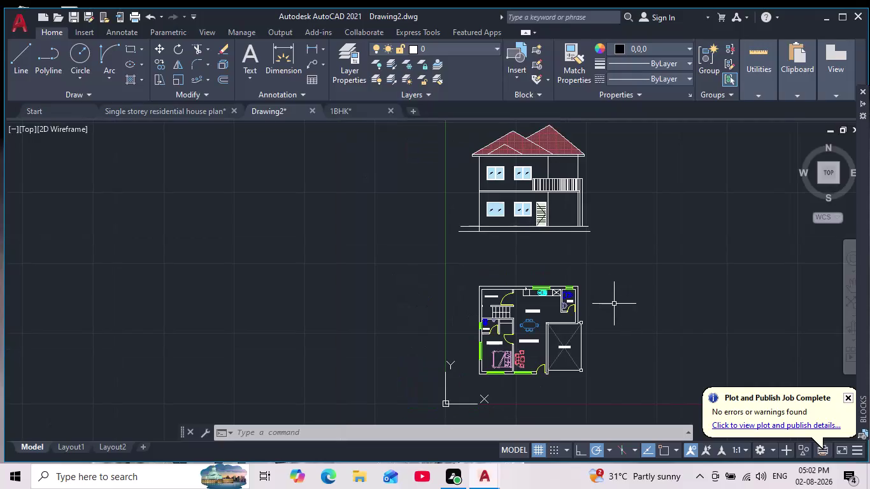
Pan and zoom between the elevation and ground floor plan to frame the elevation.
middle_drag(575, 175, 572, 302)
scroll(down, 3)
middle_drag(548, 308, 551, 288)
scroll(up, 3)
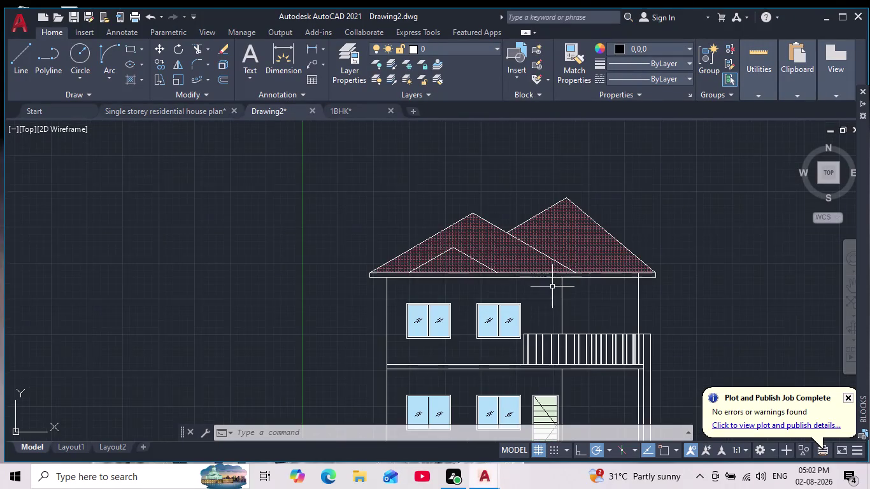
middle_drag(542, 338, 539, 266)
scroll(down, 3)
scroll(up, 3)
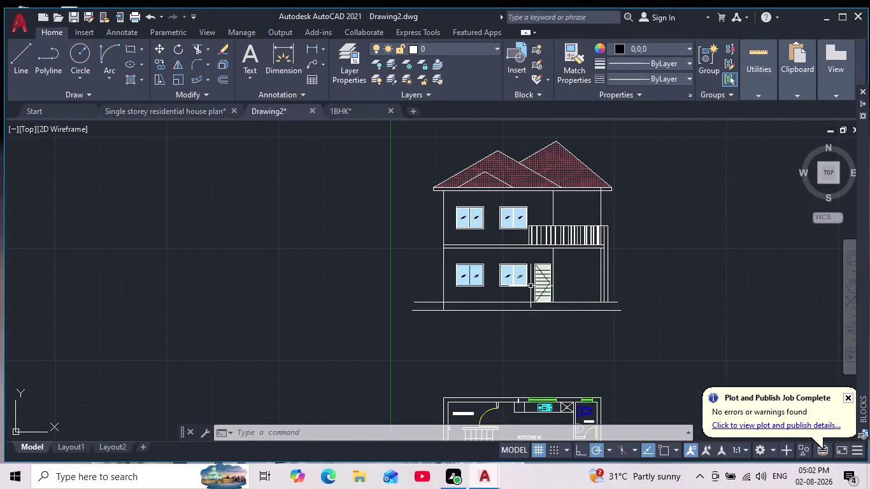
middle_drag(530, 285, 537, 330)
scroll(down, 3)
middle_drag(550, 387, 533, 279)
scroll(up, 3)
scroll(down, 3)
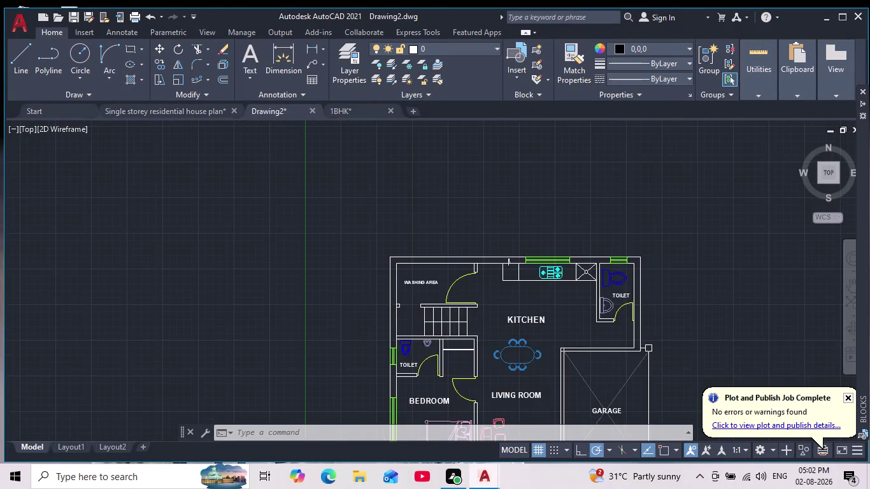
scroll(down, 3)
middle_drag(516, 321, 516, 361)
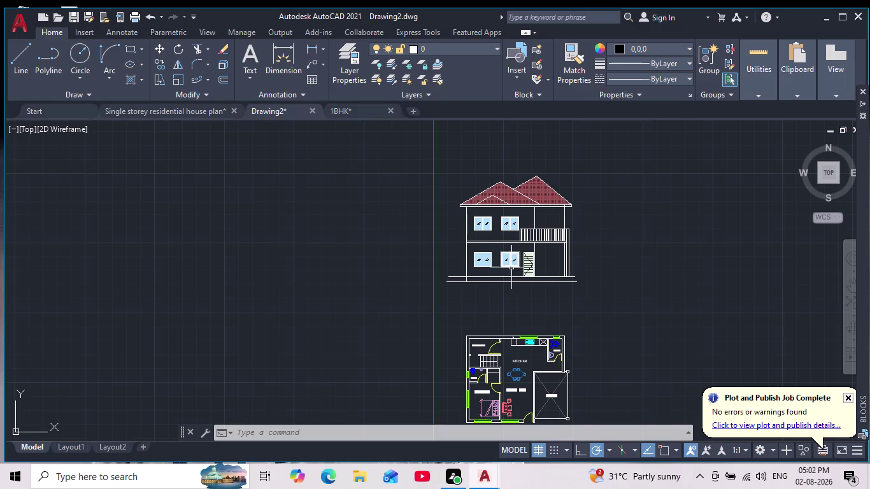
scroll(up, 3)
middle_drag(521, 287, 530, 385)
scroll(down, 3)
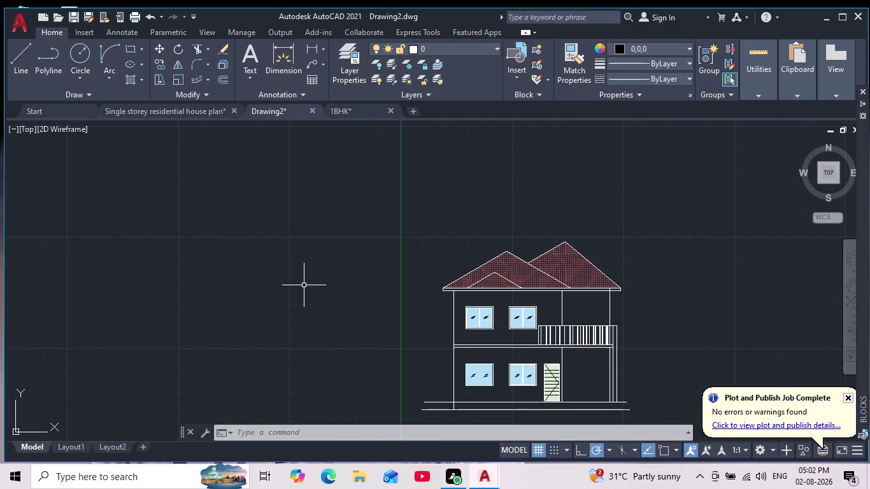
Hatch the upper storey wall with a grey solid fill.
key(j)
key(BackSpace)
key(BackSpace)
key(h)
key(Return)
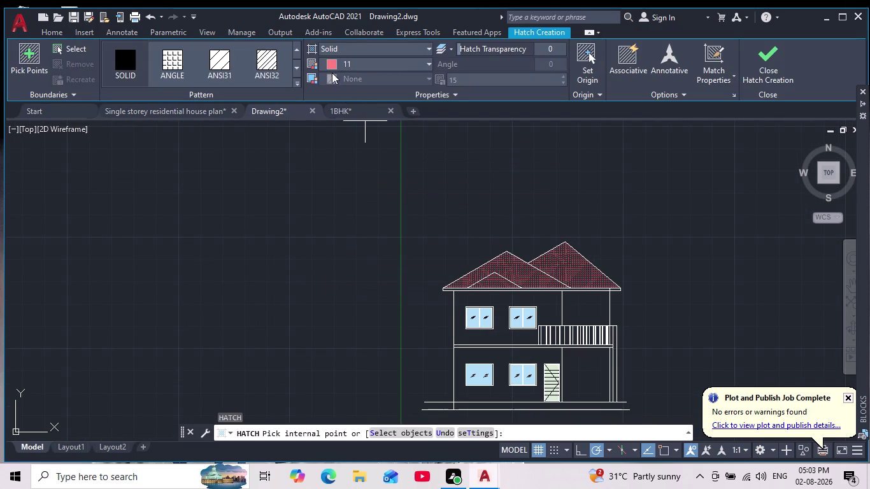
click(326, 66)
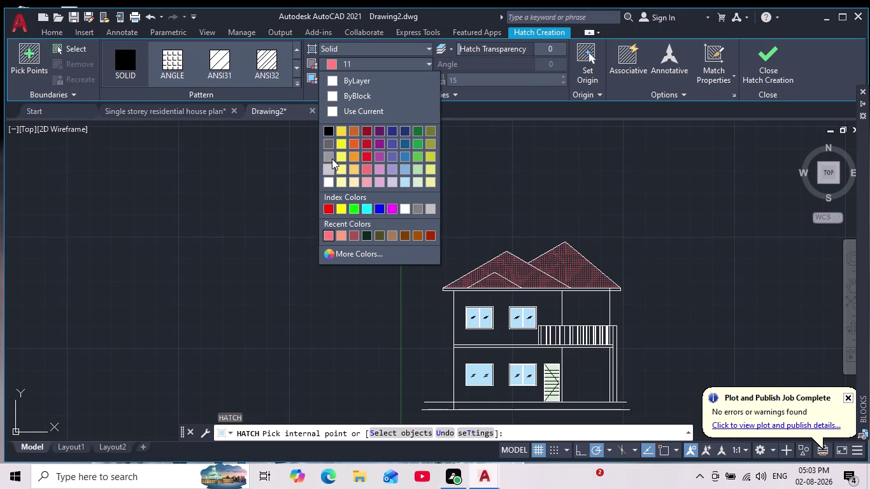
click(331, 142)
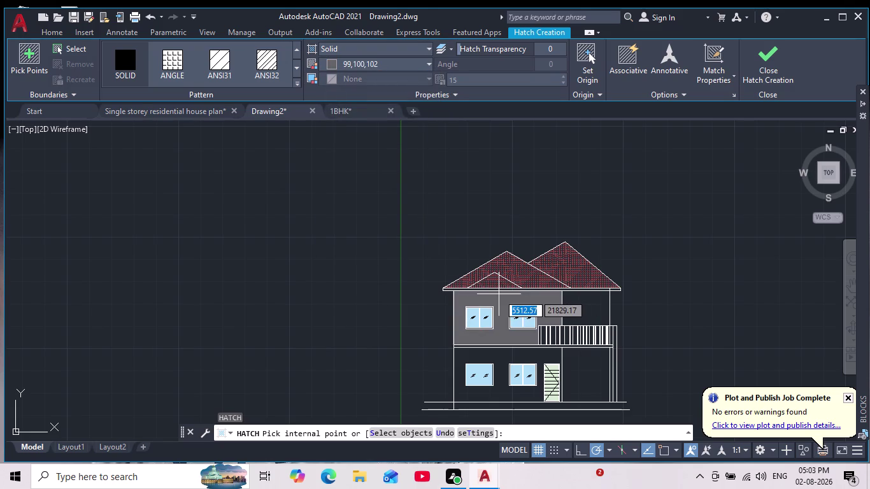
scroll(down, 3)
scroll(up, 3)
click(495, 296)
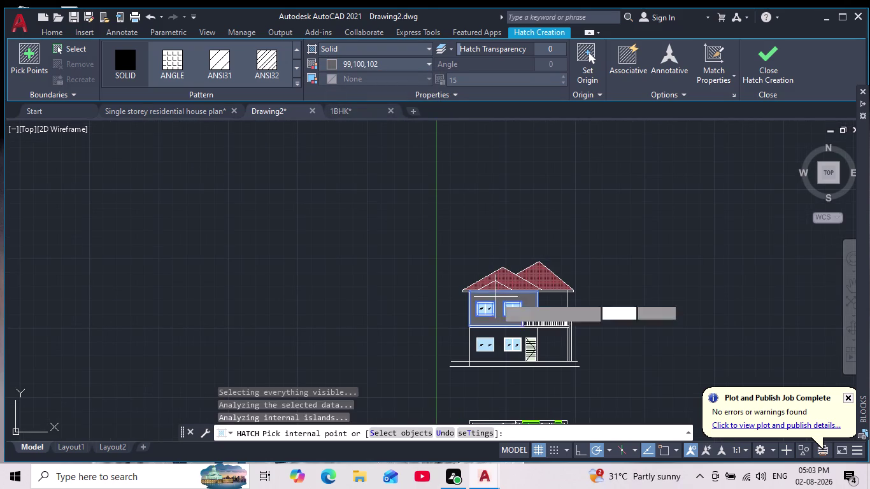
scroll(up, 3)
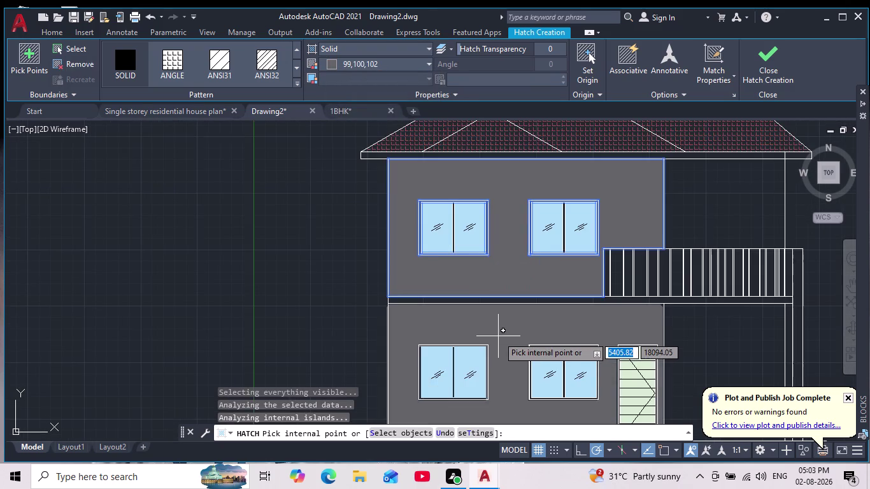
scroll(down, 3)
middle_drag(497, 337, 492, 326)
scroll(down, 3)
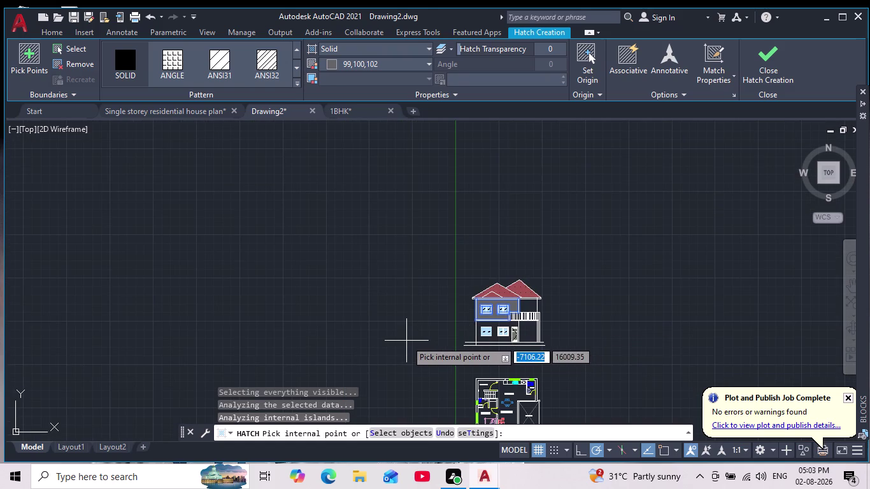
scroll(up, 3)
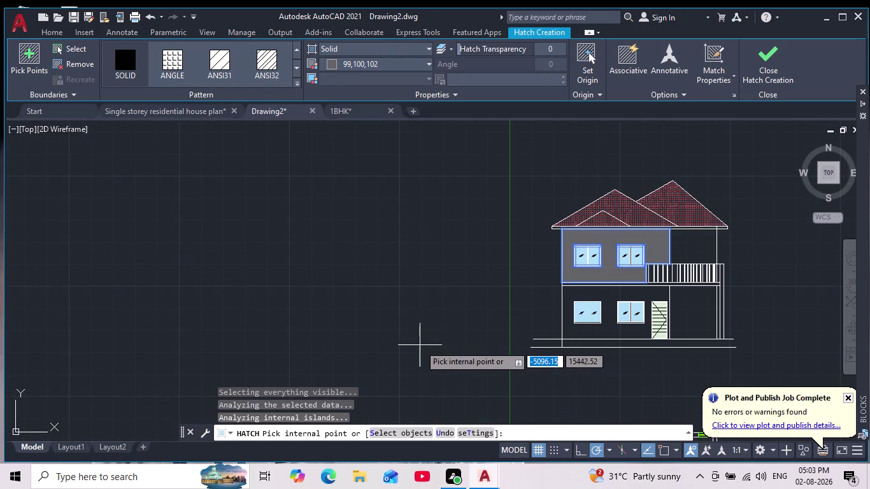
key(Escape)
Delete the grey upper-storey wall hatch.
scroll(down, 3)
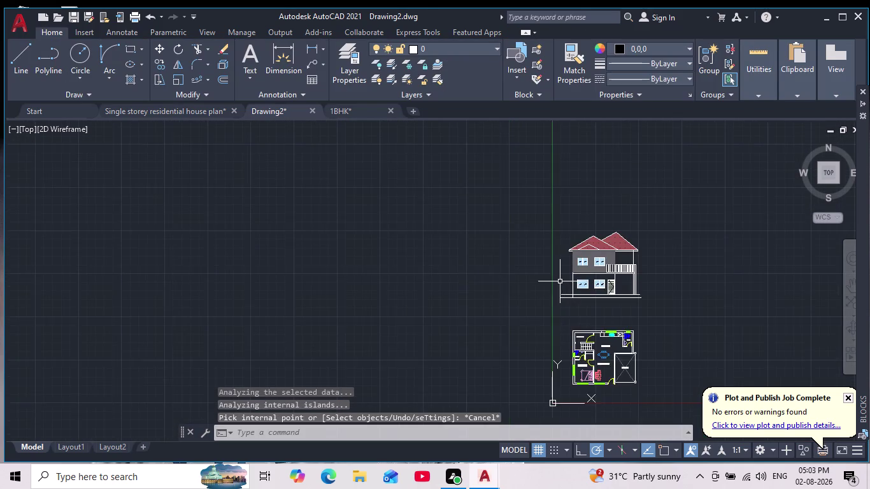
middle_drag(539, 275, 488, 266)
scroll(up, 3)
middle_drag(487, 273, 436, 315)
scroll(up, 3)
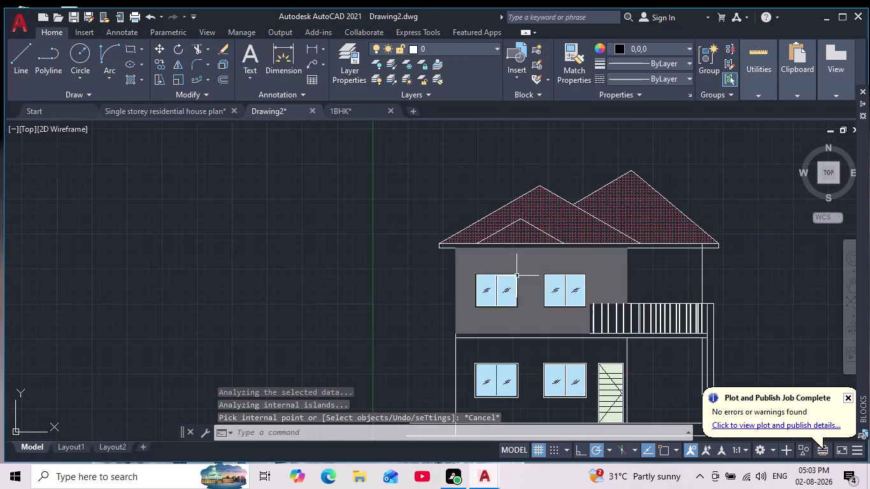
click(518, 267)
key(Delete)
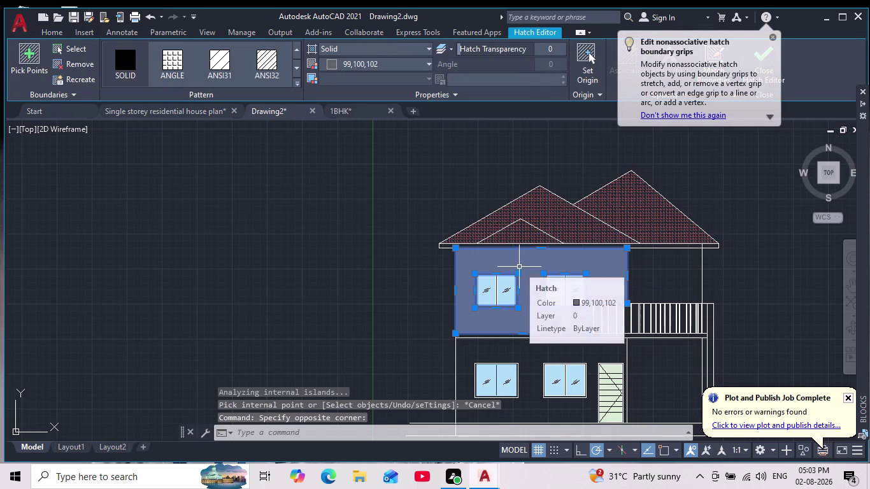
Check the 1BHK reference drawing, then return to the Drawing2 elevation.
click(348, 110)
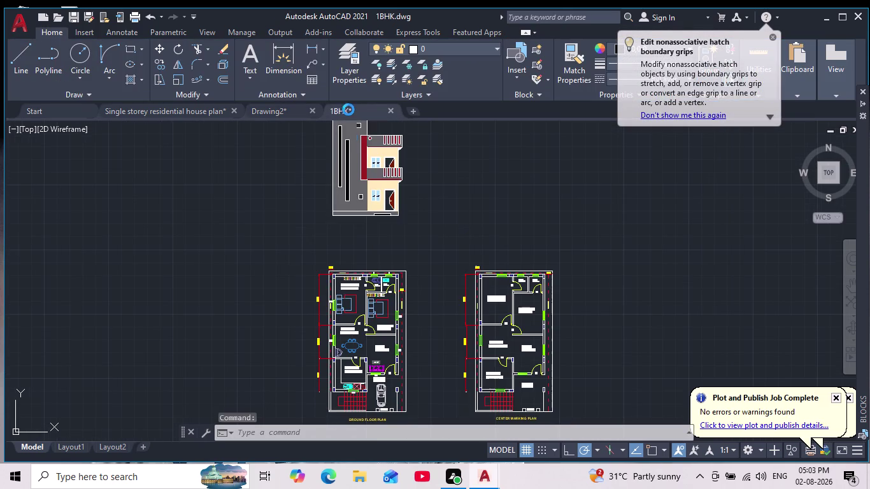
scroll(down, 3)
scroll(up, 3)
middle_drag(406, 217, 412, 237)
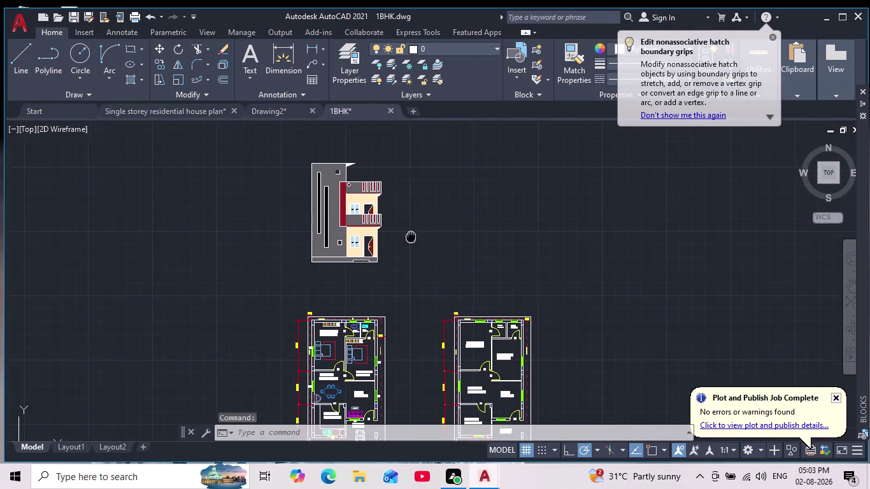
click(272, 108)
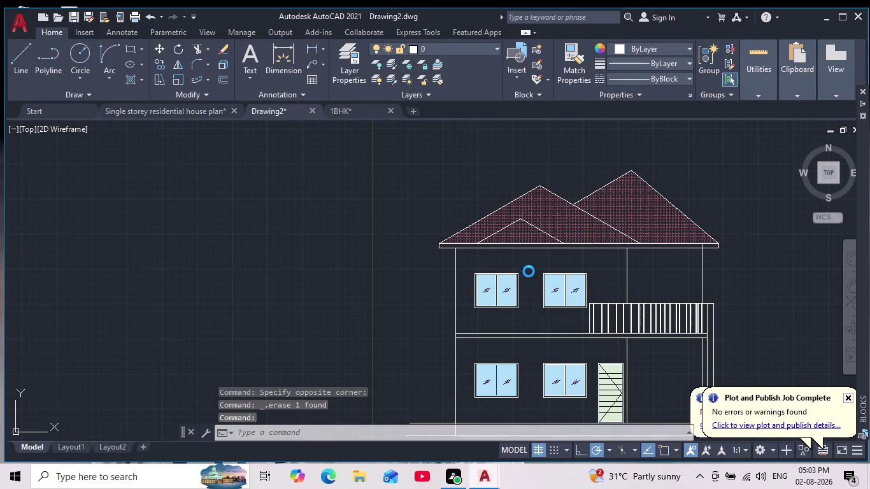
scroll(down, 3)
scroll(down, 3)
scroll(up, 3)
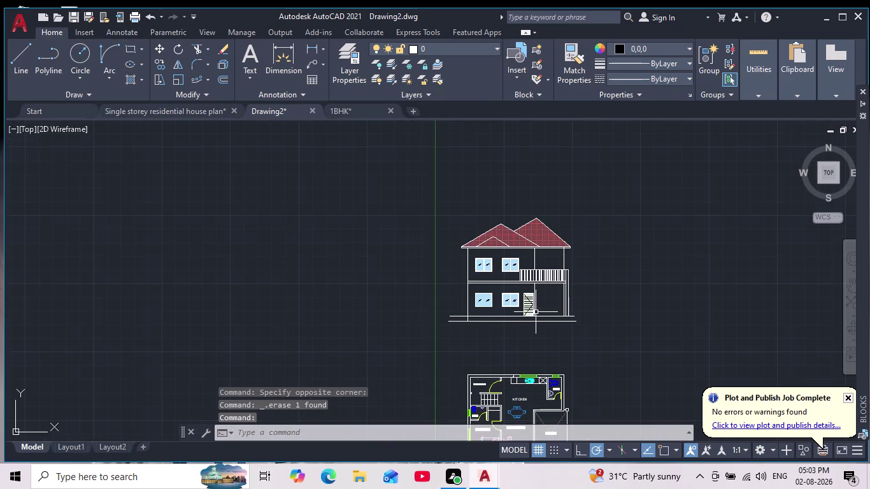
middle_drag(535, 311, 533, 323)
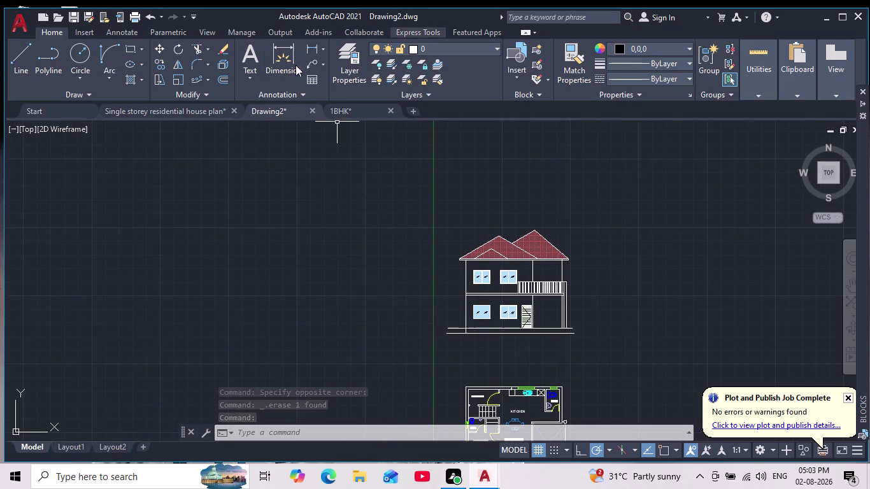
Hatch the four wall regions in solid colour 247,171,174.
key(h)
key(Return)
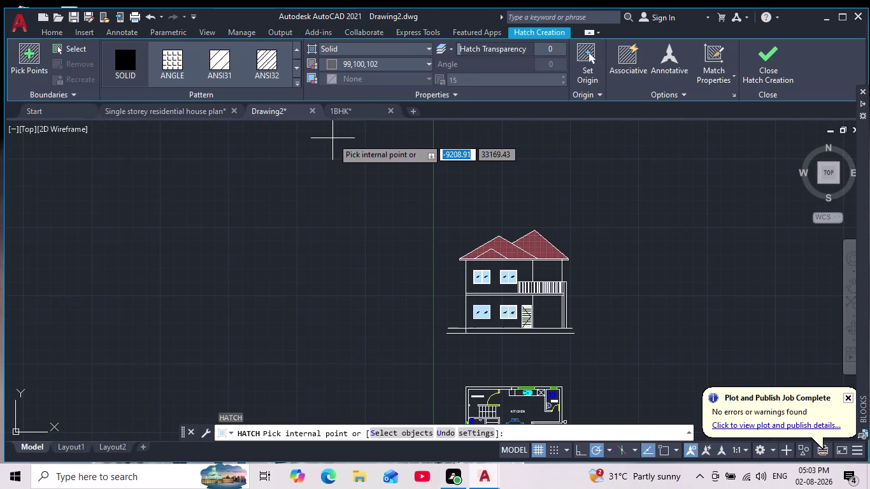
click(332, 67)
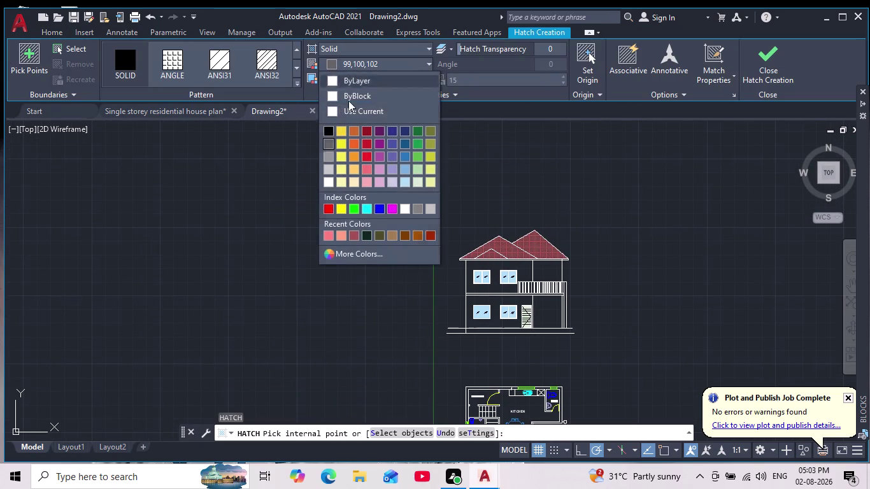
click(371, 183)
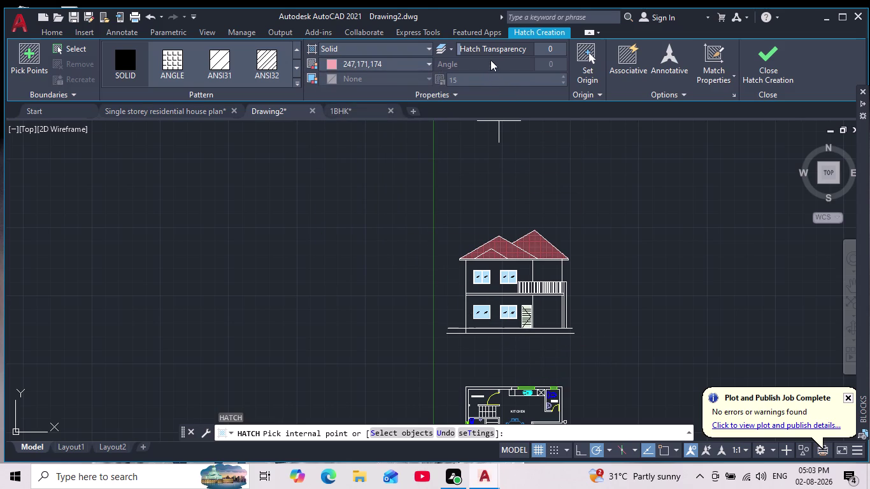
scroll(up, 3)
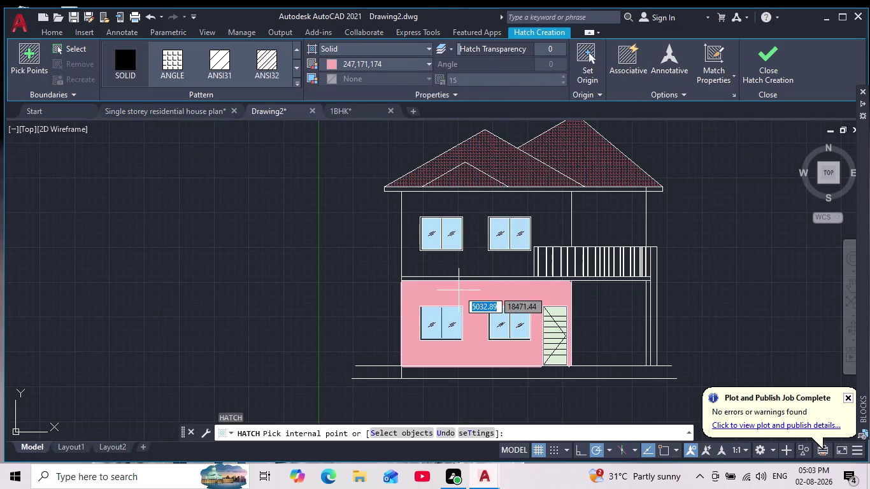
click(459, 290)
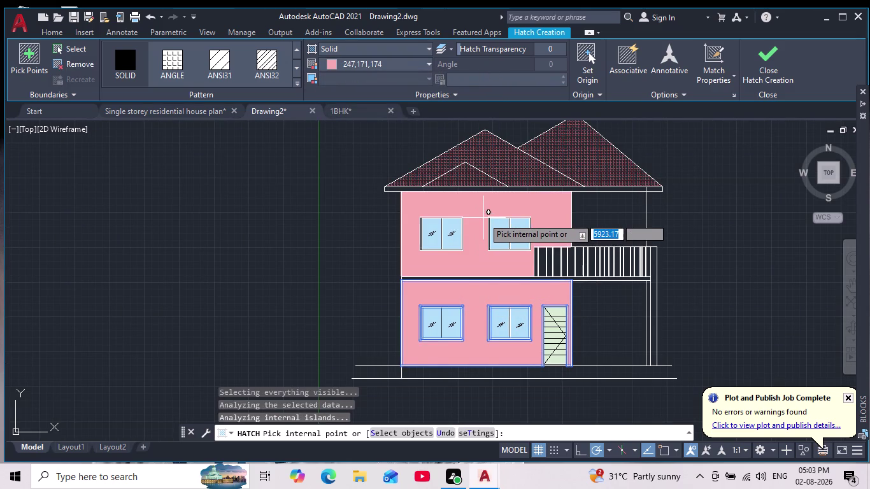
click(483, 217)
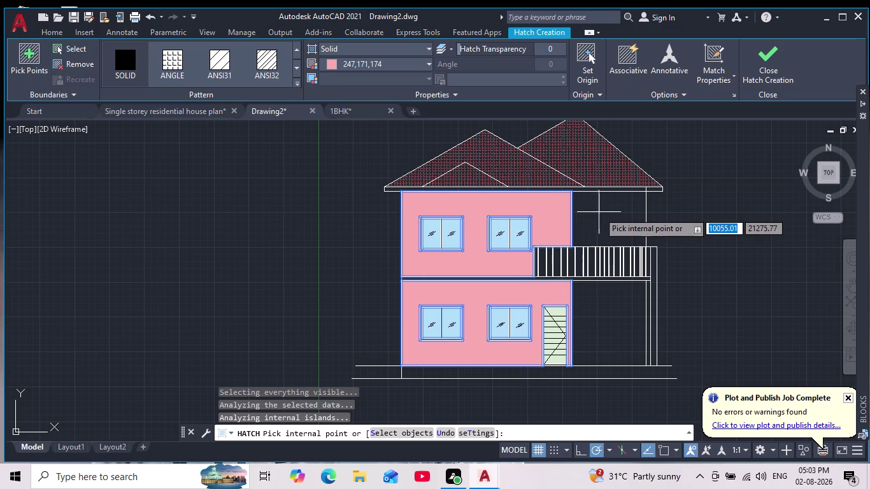
click(598, 212)
click(606, 314)
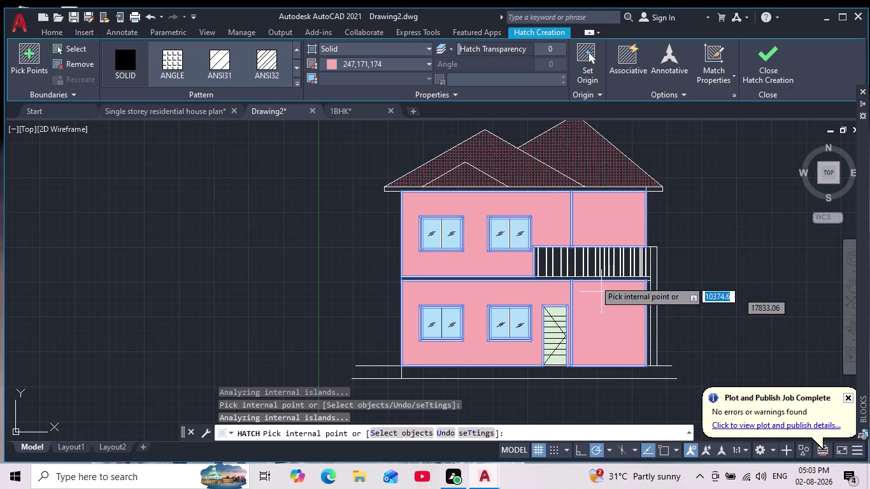
Set the wall hatch transparency to 53 and finish the hatch.
drag(464, 50, 497, 52)
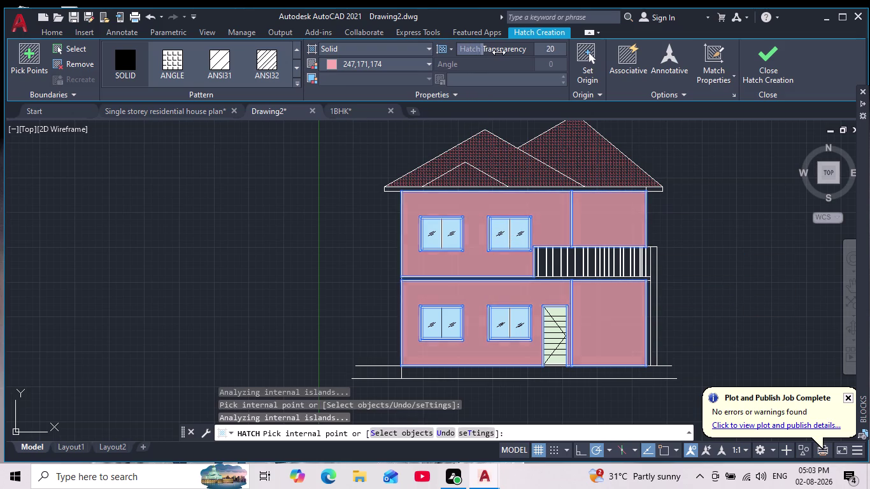
drag(497, 52, 520, 56)
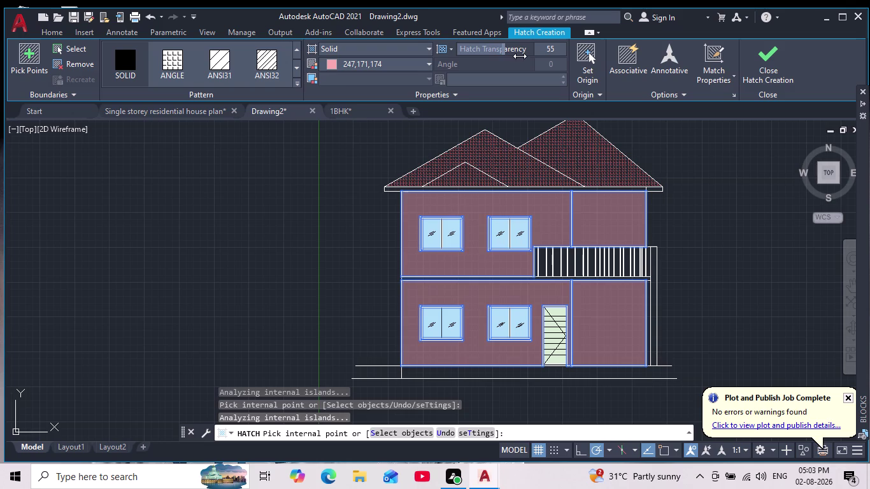
drag(520, 56, 523, 57)
drag(522, 57, 527, 57)
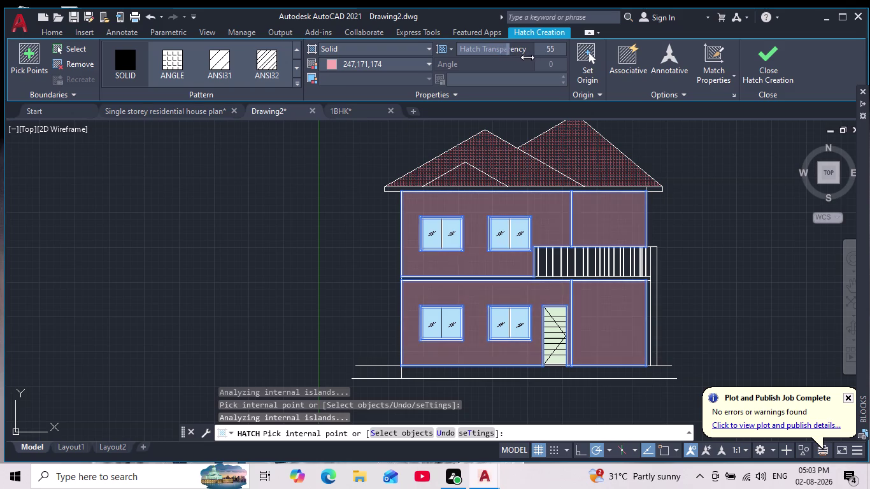
drag(527, 58, 525, 63)
drag(525, 63, 516, 63)
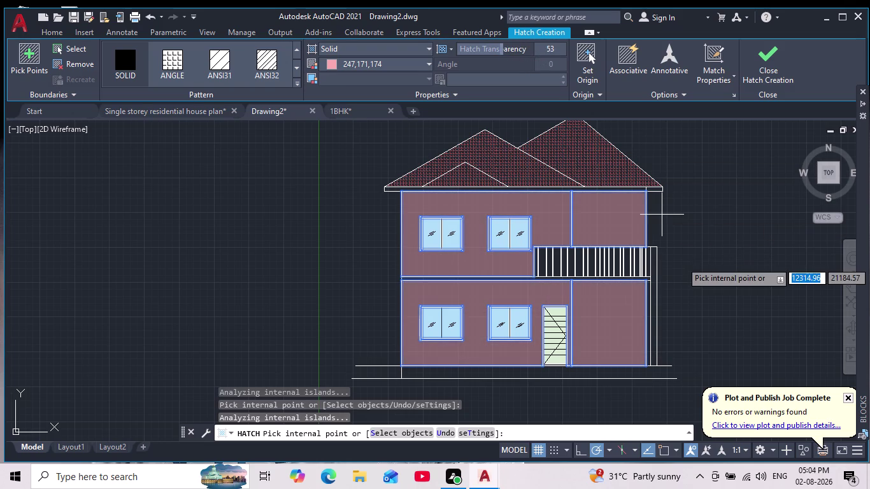
key(Return)
Zoom and pan across the elevation to centre the balcony railing.
scroll(down, 3)
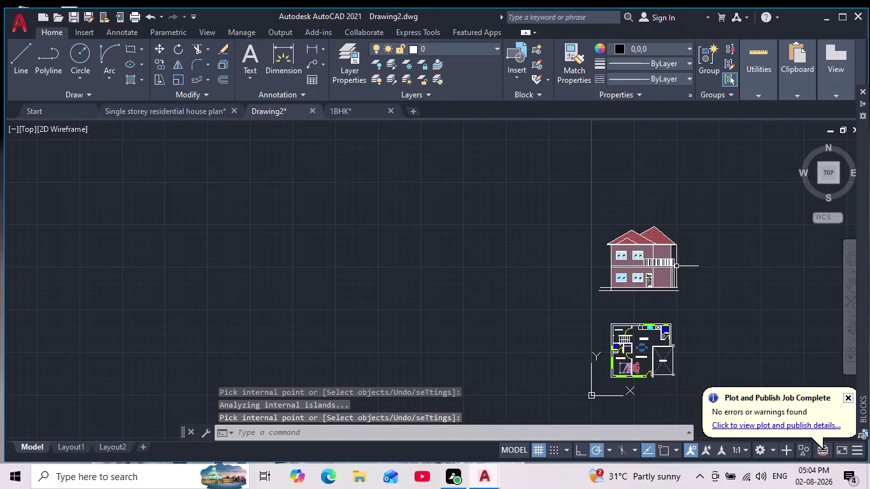
scroll(up, 3)
middle_drag(681, 269, 646, 257)
scroll(down, 3)
scroll(up, 3)
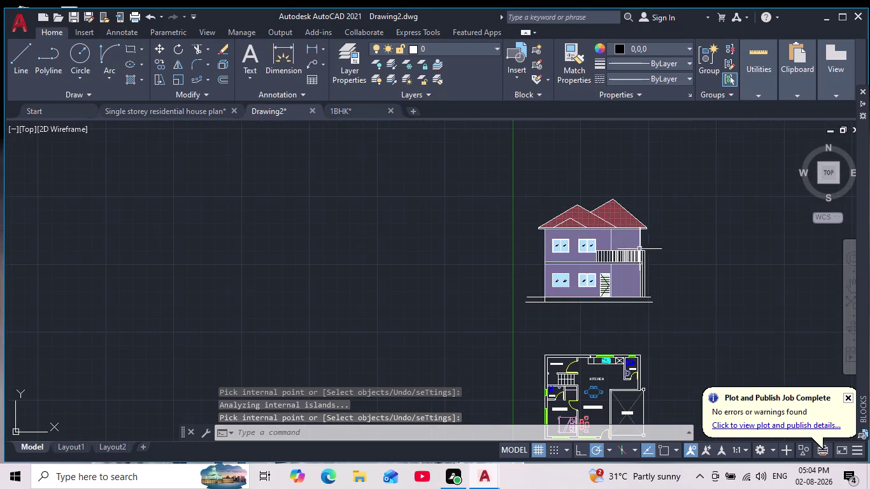
scroll(up, 3)
scroll(up, 3)
scroll(up, 3)
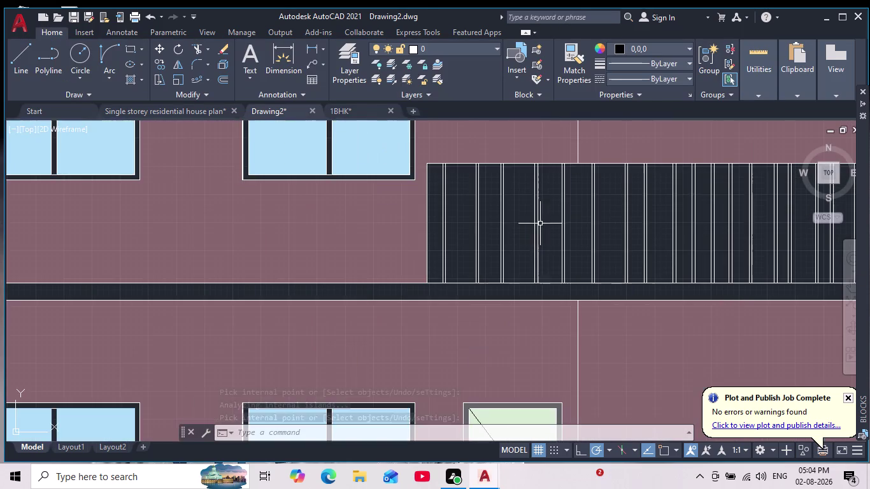
scroll(down, 3)
scroll(up, 3)
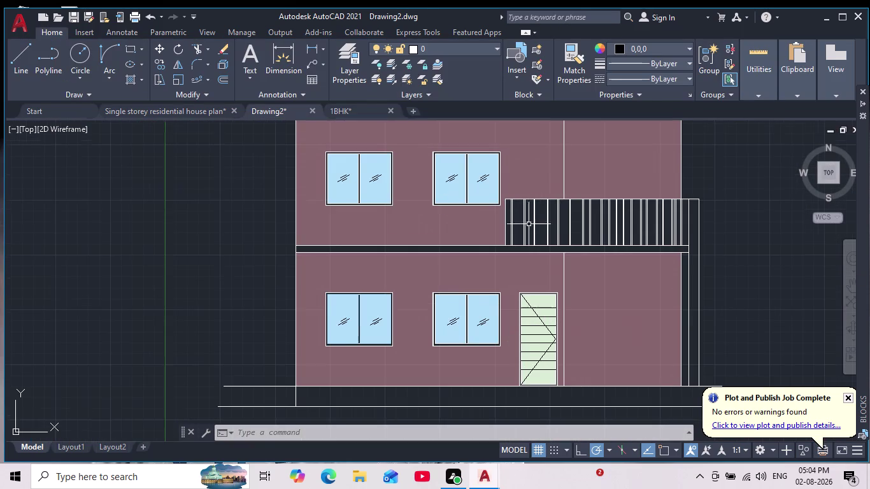
middle_drag(529, 217, 530, 234)
Zoom in and out to inspect the balcony railing bars.
scroll(down, 3)
scroll(up, 3)
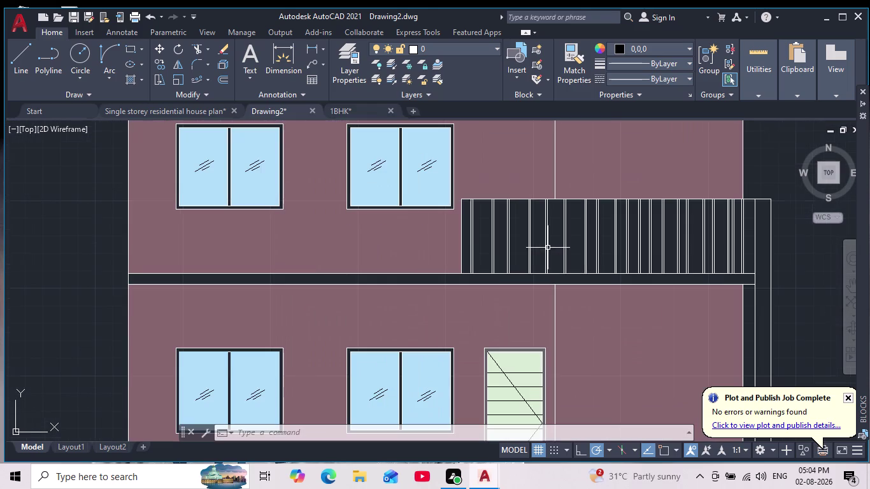
scroll(down, 3)
scroll(down, 3)
scroll(up, 3)
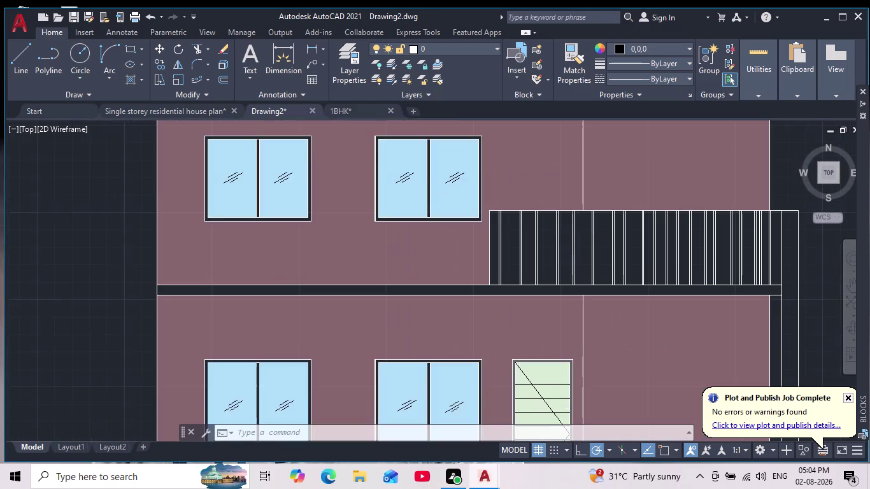
scroll(up, 3)
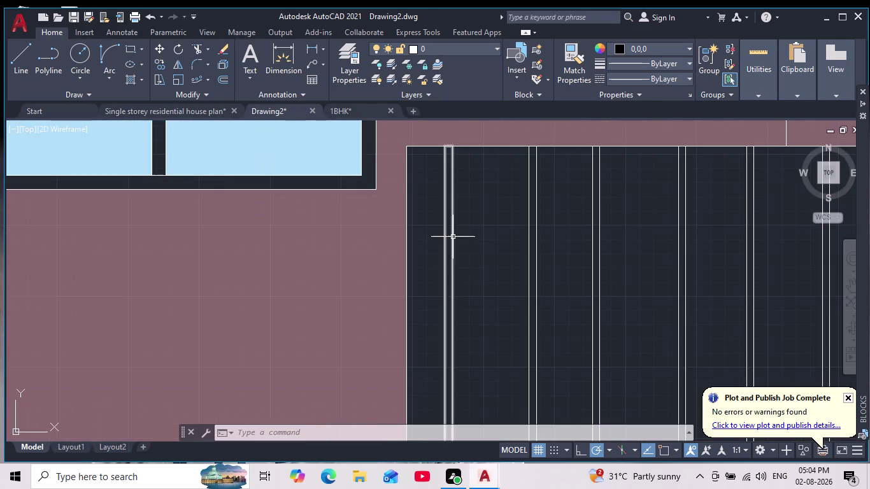
scroll(down, 3)
scroll(down, 3)
scroll(down, 3)
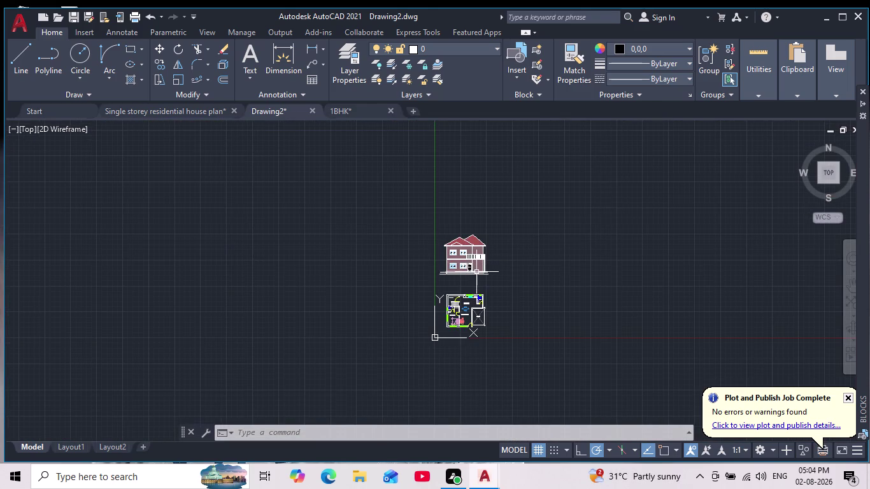
scroll(up, 3)
scroll(up, 3)
Frame the whole house and start a new hatch with H.
middle_drag(479, 257, 488, 307)
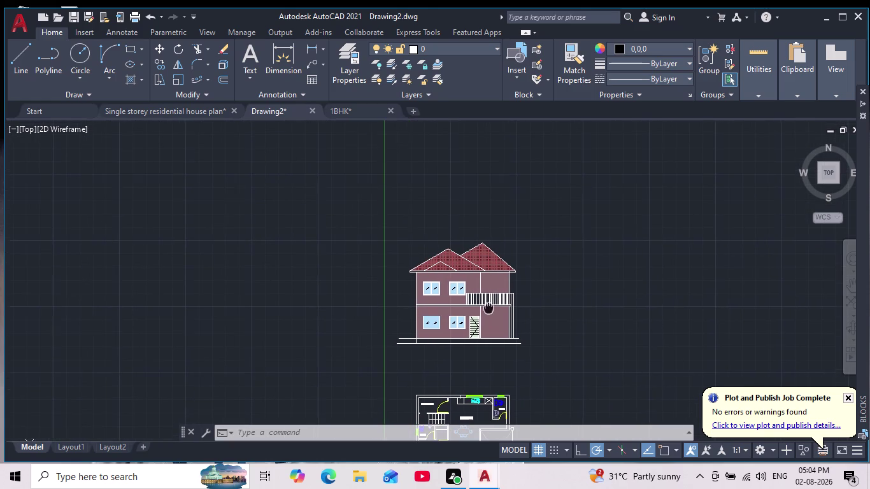
middle_drag(492, 307, 525, 294)
scroll(down, 3)
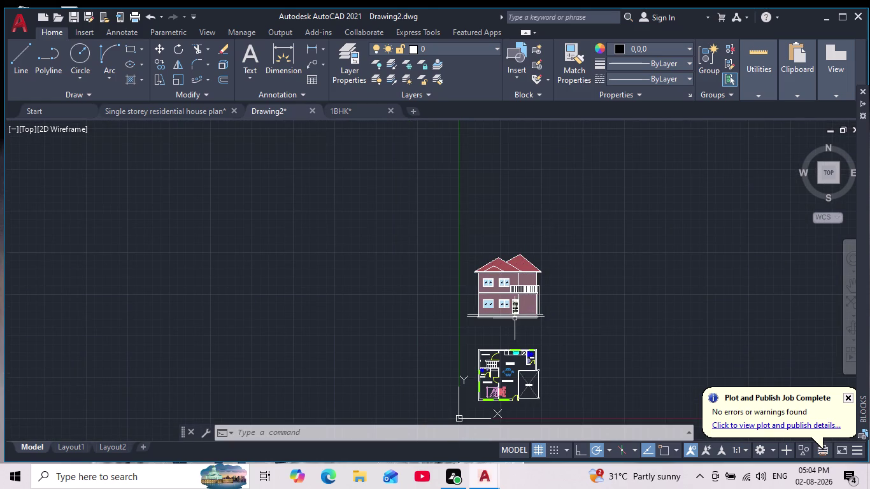
scroll(up, 3)
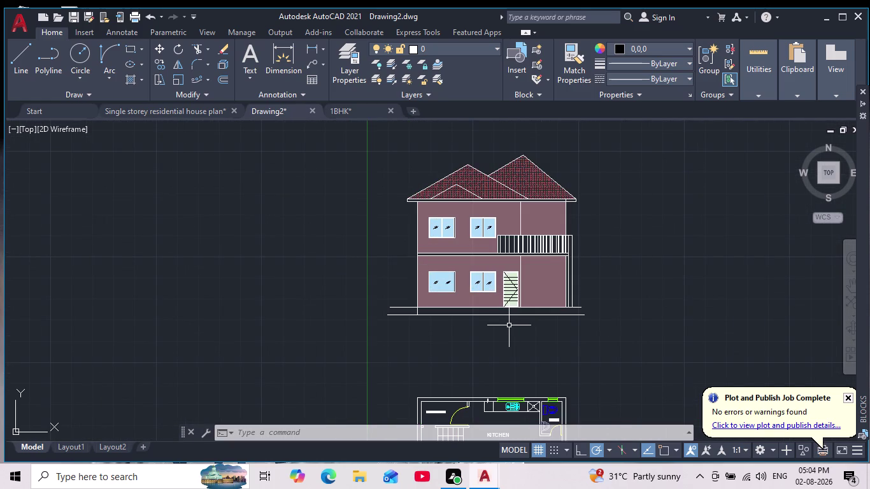
scroll(up, 3)
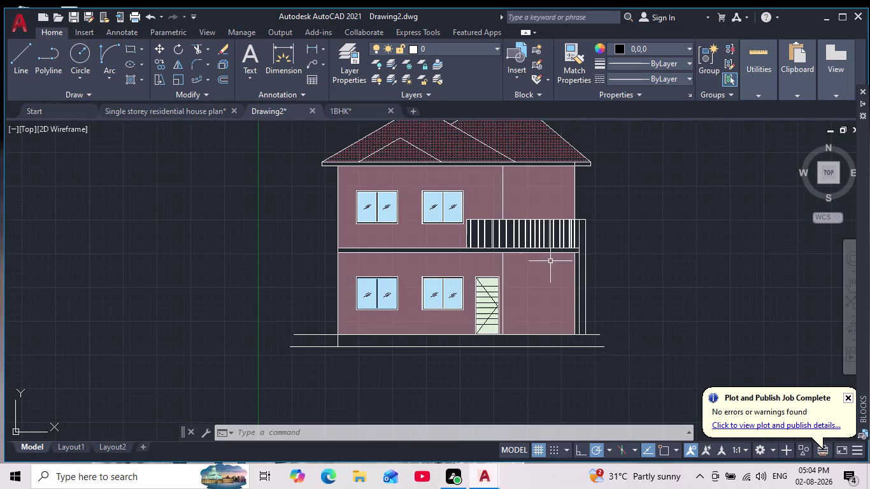
scroll(down, 3)
scroll(up, 3)
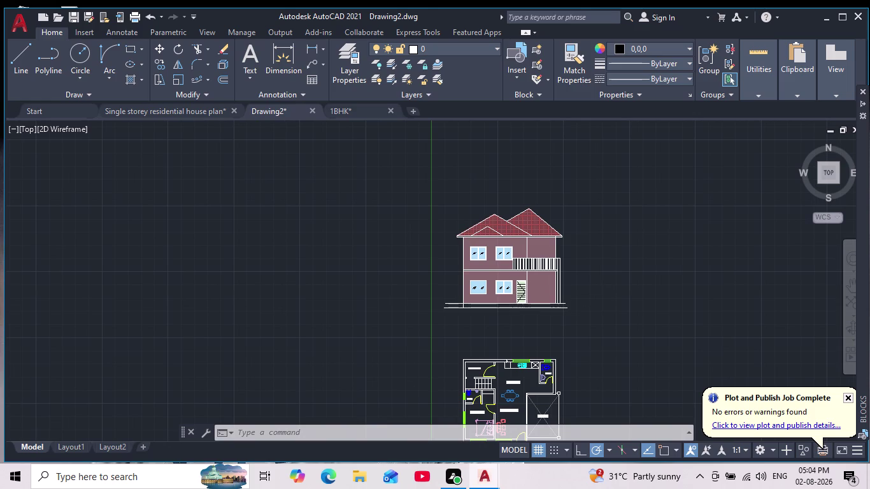
key(h)
key(Return)
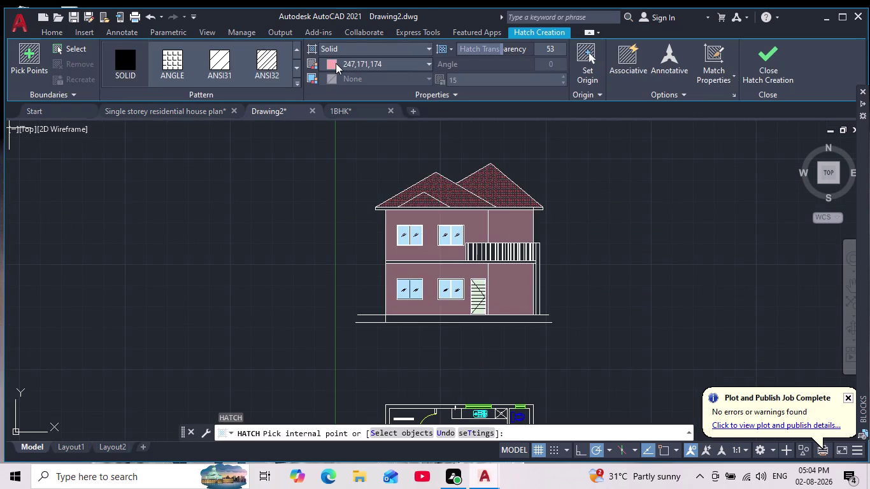
Hatch the floor band between the storeys in colour 13.
click(335, 63)
click(359, 235)
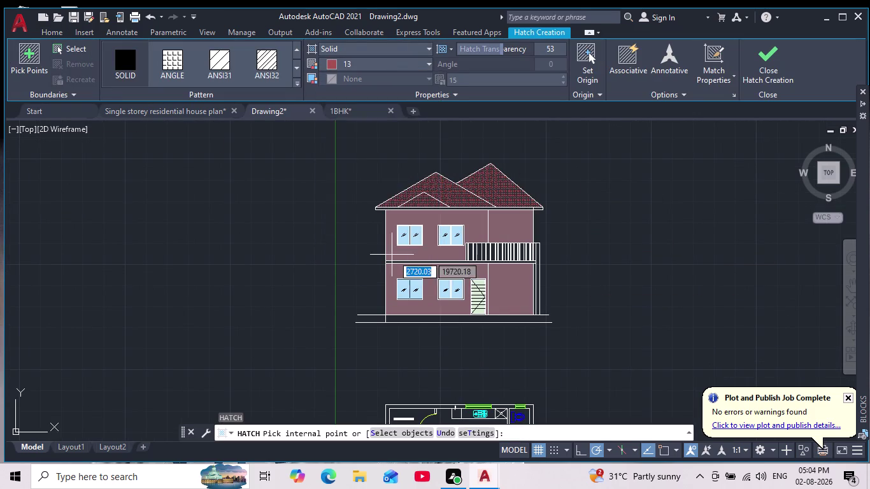
scroll(up, 3)
click(416, 262)
scroll(down, 3)
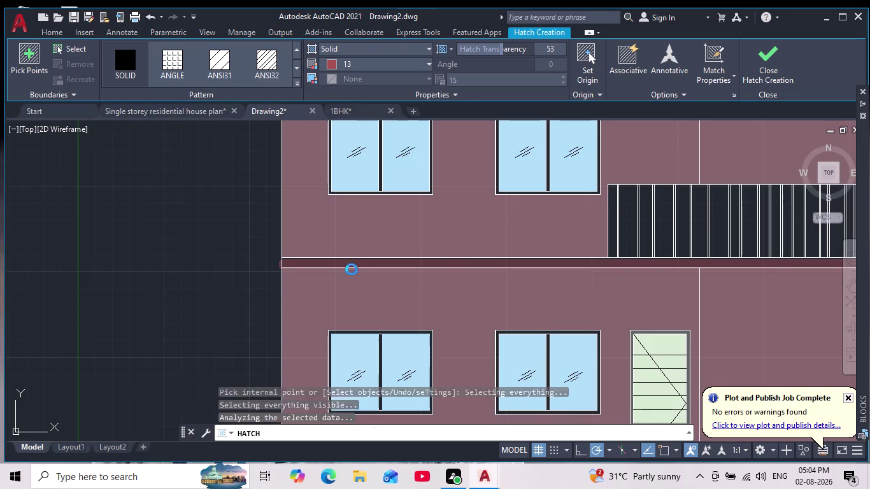
key(Return)
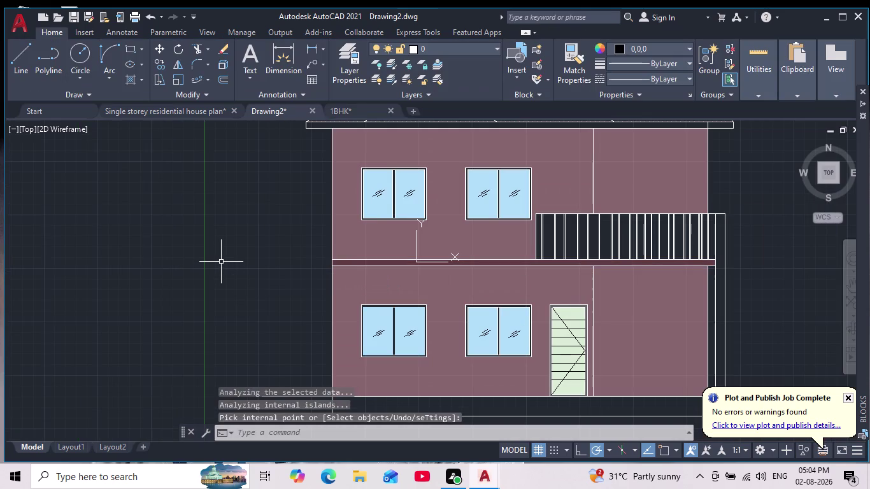
Try hatching the roof eave band, then cancel and undo it.
scroll(down, 3)
scroll(up, 3)
middle_drag(211, 239, 235, 301)
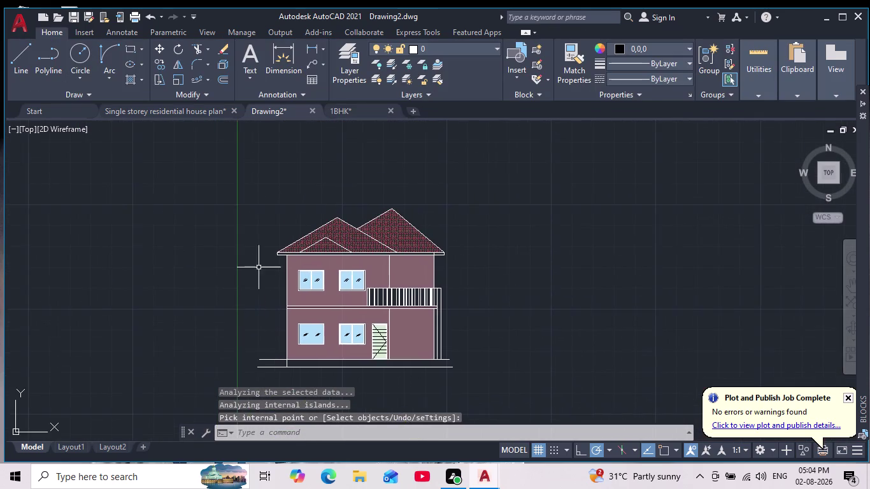
scroll(up, 3)
key(Return)
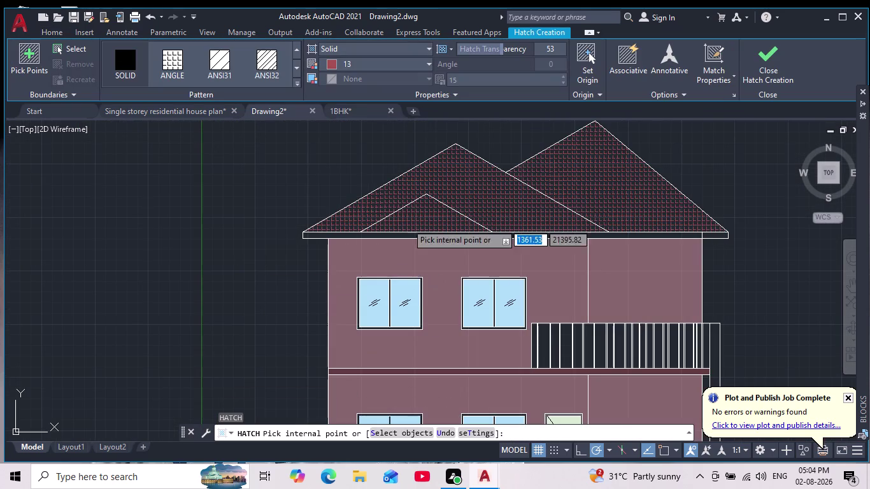
click(384, 234)
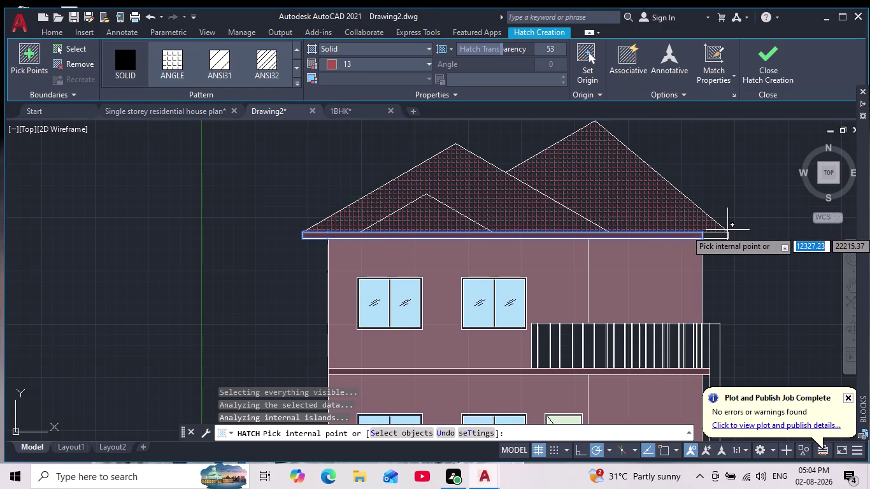
scroll(up, 3)
key(Escape)
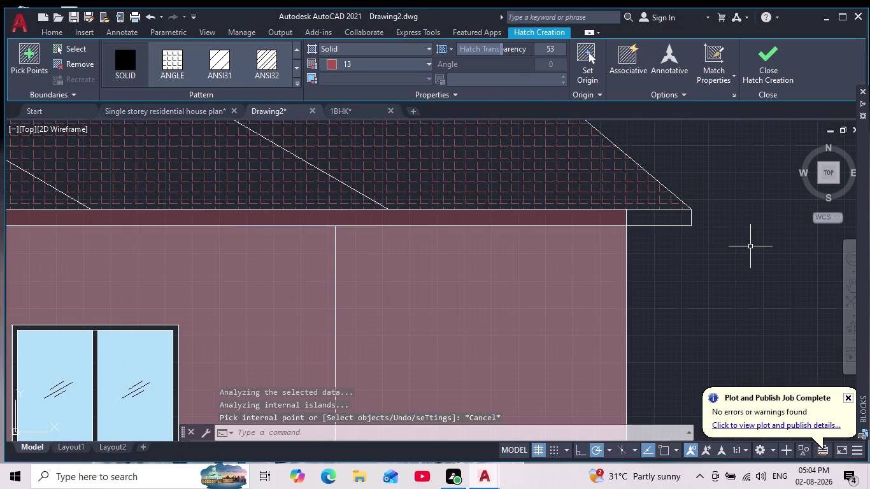
key(ctrl+z)
Pan along the eave, starting and then cancelling a Trim.
scroll(up, 3)
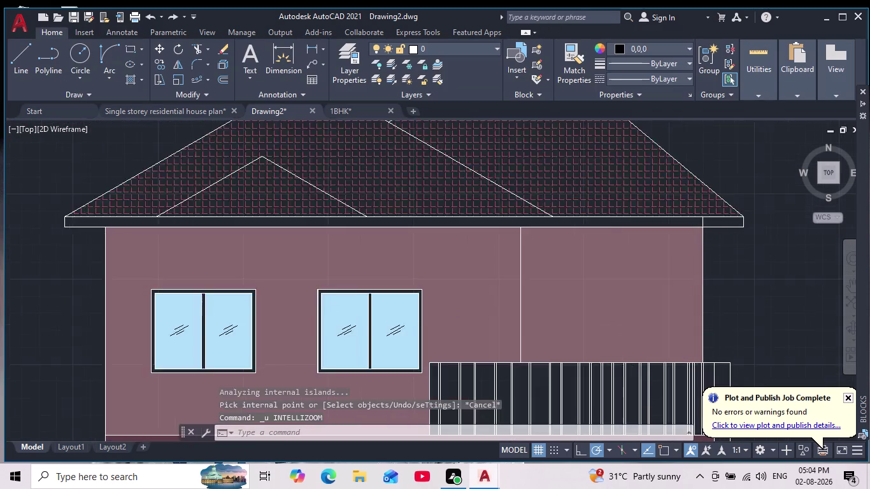
middle_drag(739, 251, 629, 288)
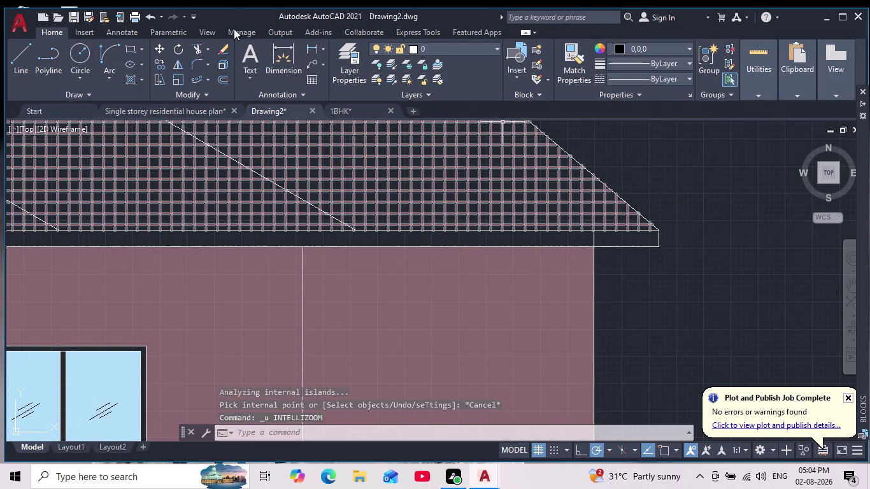
click(193, 48)
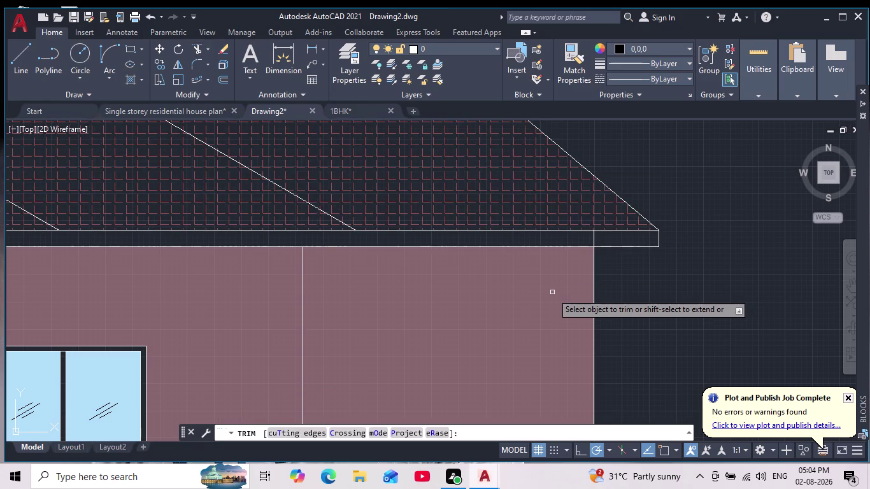
key(Escape)
key(Escape)
scroll(down, 3)
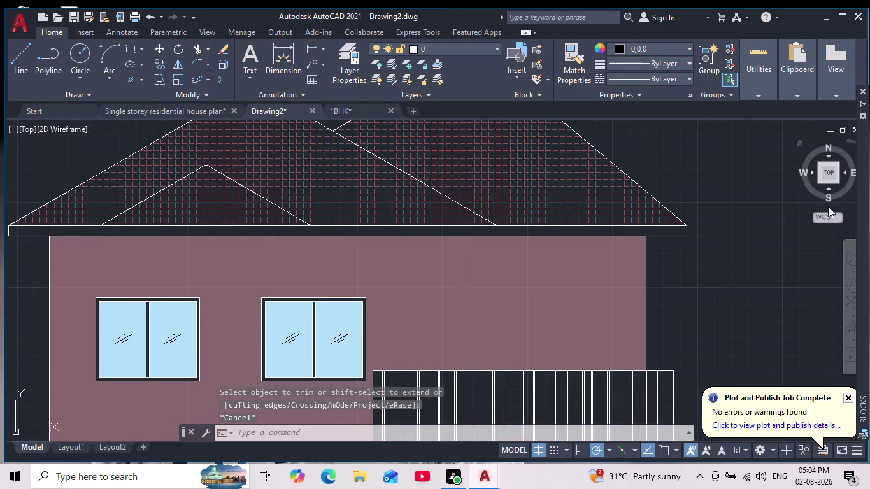
middle_drag(798, 224, 708, 240)
scroll(down, 3)
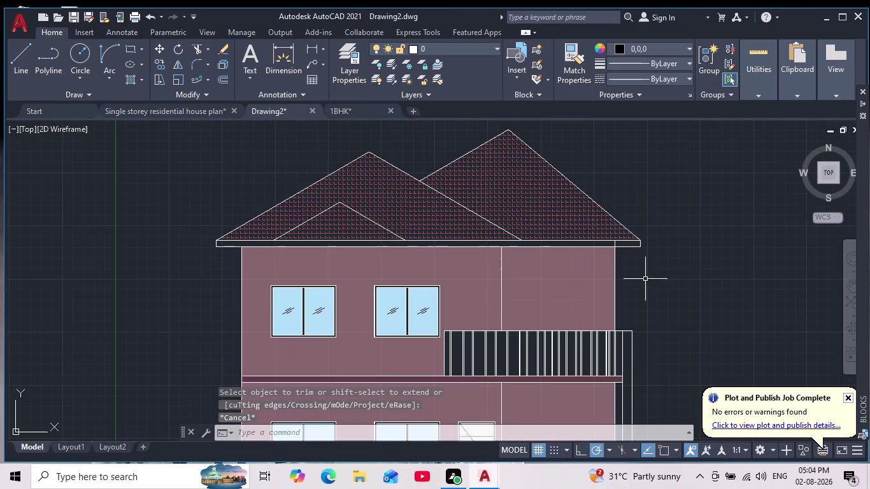
scroll(up, 3)
key(Escape)
Cancel the stray trim at the eave end and clear all active commands.
key(Escape)
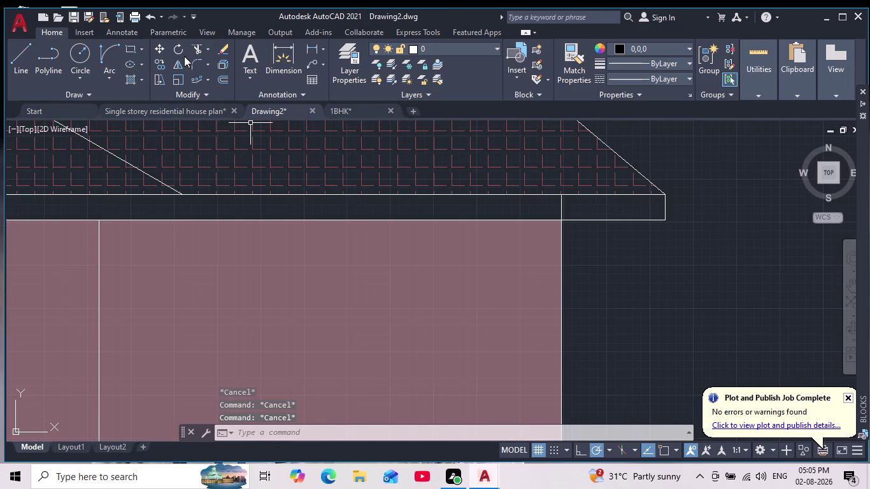
click(197, 46)
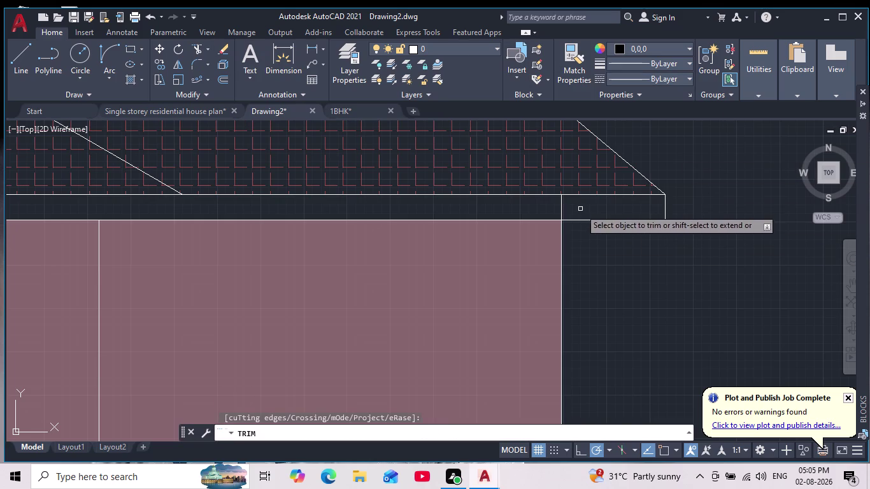
drag(580, 209, 510, 211)
key(Escape)
scroll(down, 3)
key(Escape)
key(Escape)
key(Escape)
key(Escape)
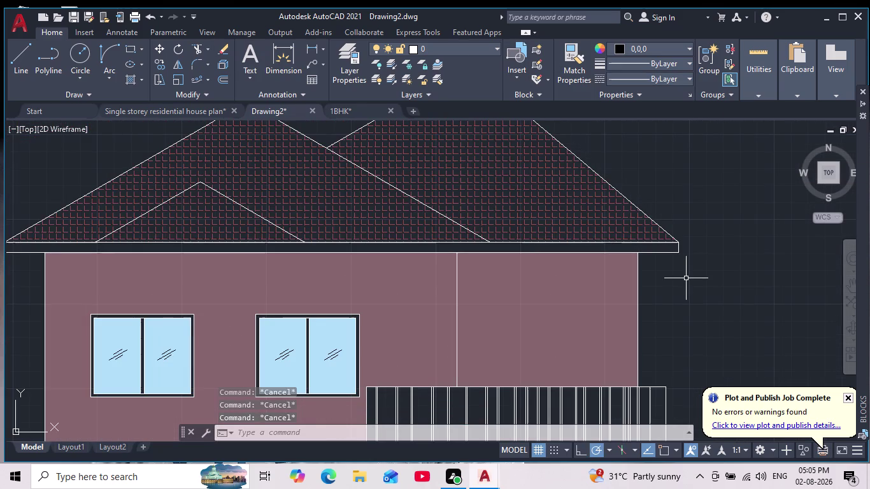
Fill the roof eave band with the solid colour-13 hatch using H.
key(h)
key(Return)
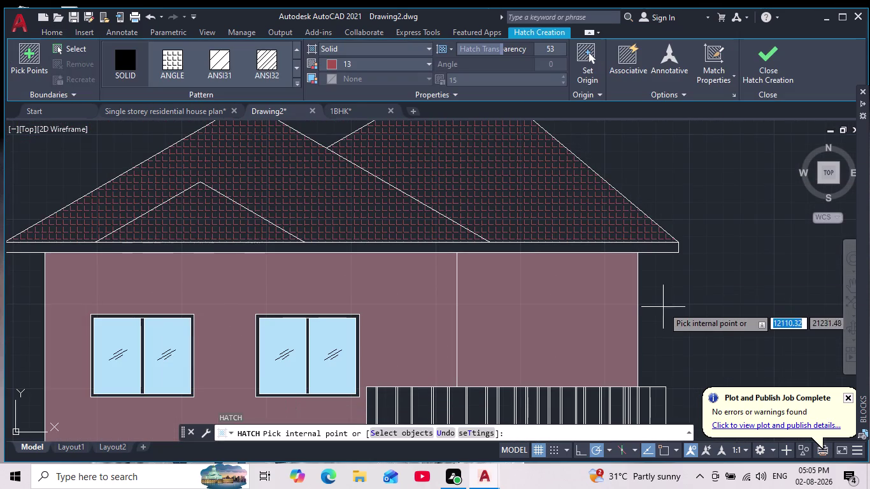
click(207, 247)
scroll(down, 3)
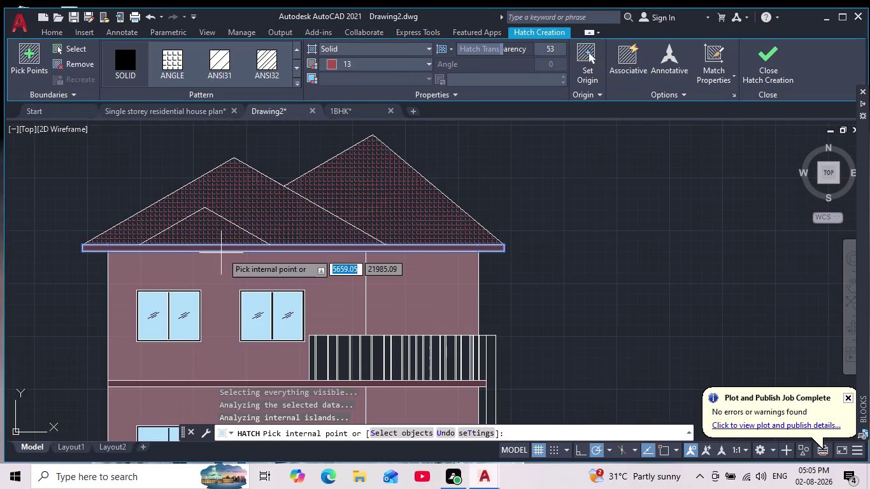
key(Return)
Pan and zoom around the house elevation to bring it into view.
scroll(down, 3)
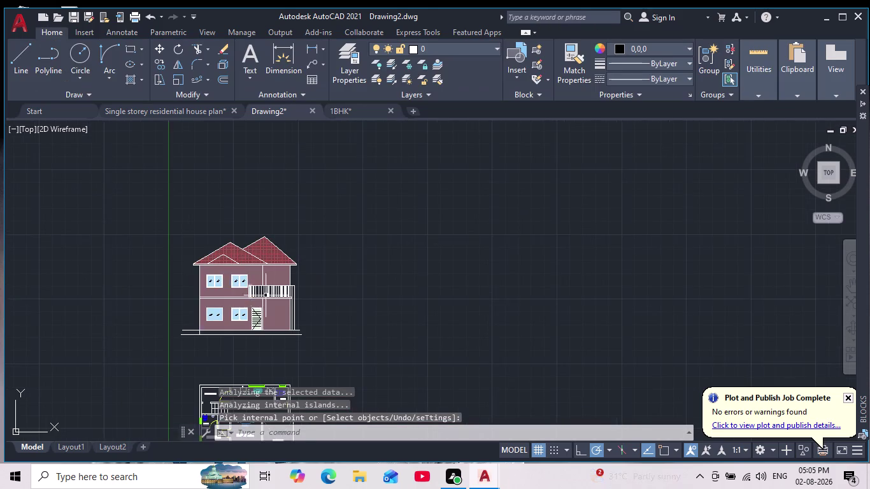
middle_drag(285, 306, 360, 287)
scroll(up, 3)
middle_drag(315, 329, 360, 341)
scroll(down, 3)
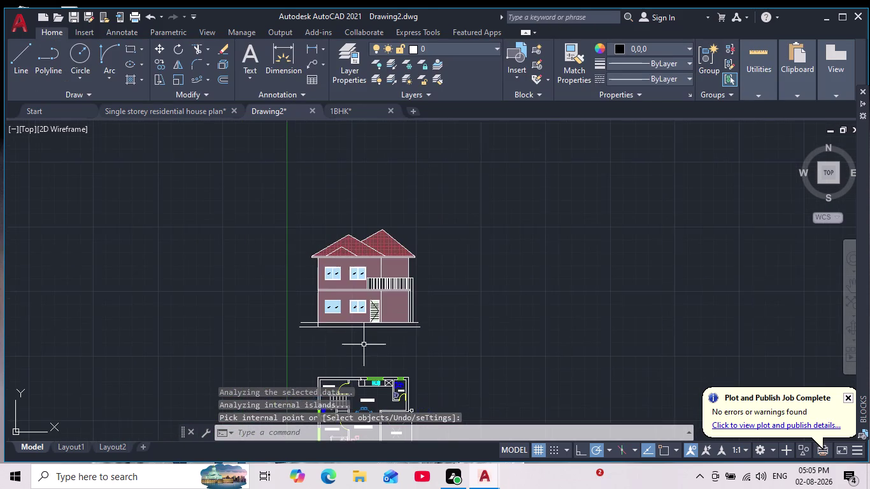
scroll(up, 3)
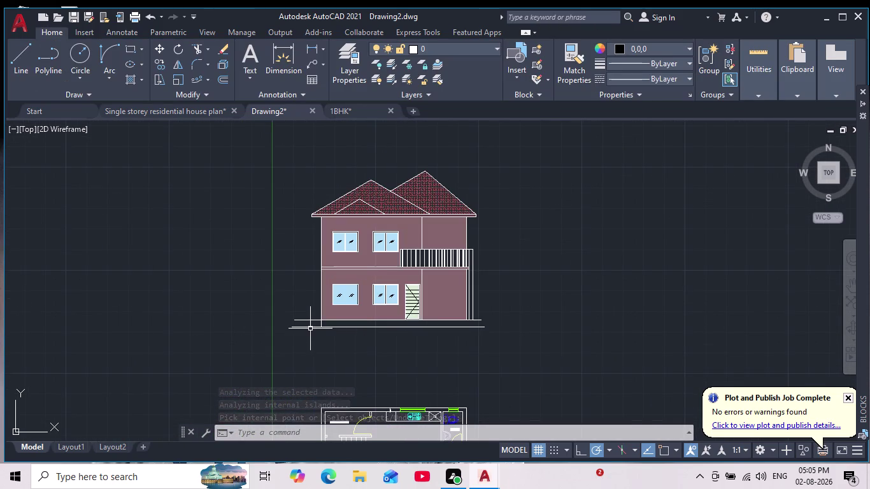
scroll(down, 3)
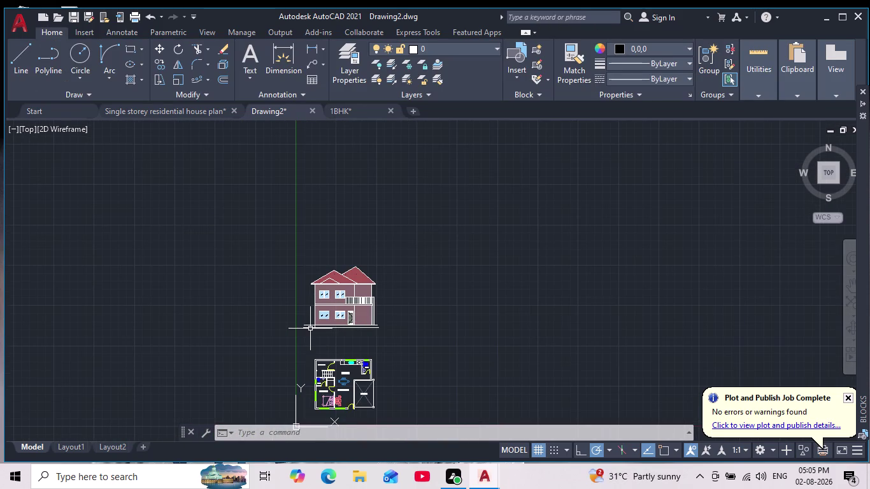
scroll(up, 3)
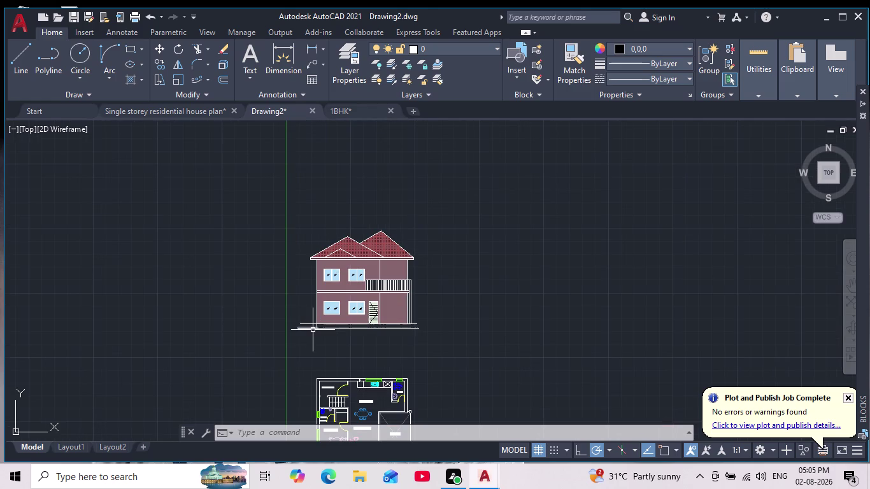
scroll(up, 3)
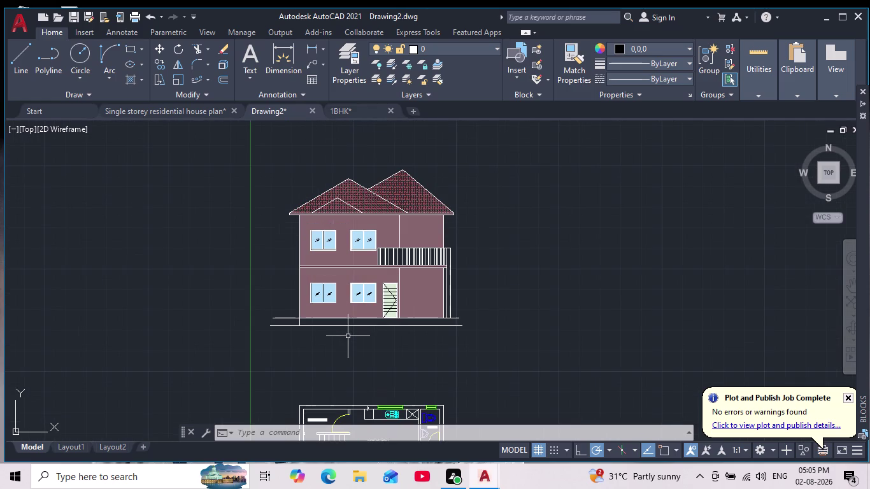
scroll(up, 3)
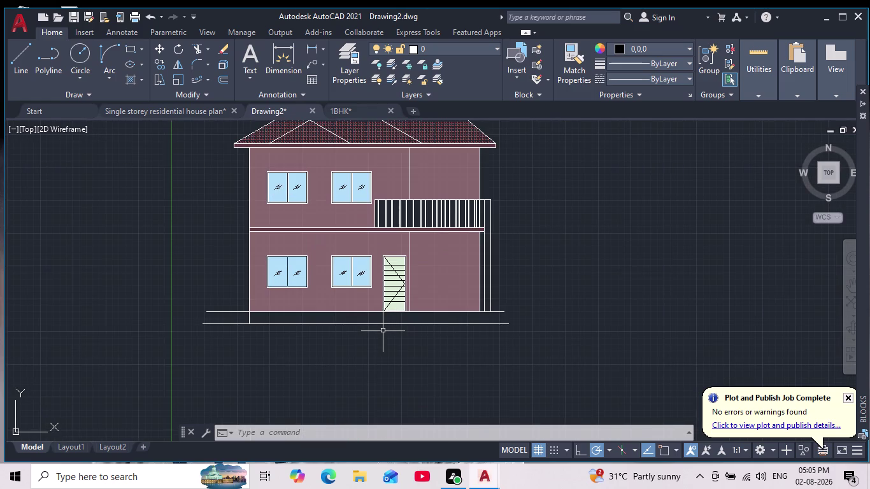
scroll(down, 3)
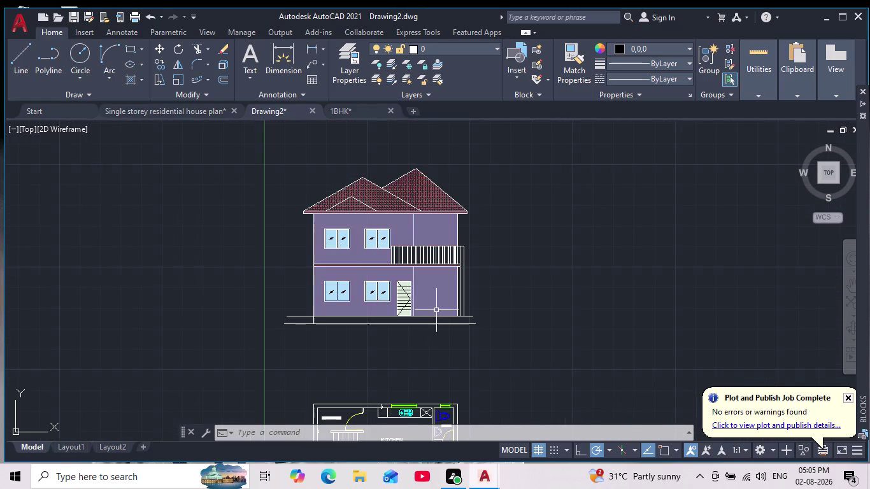
scroll(down, 3)
scroll(up, 3)
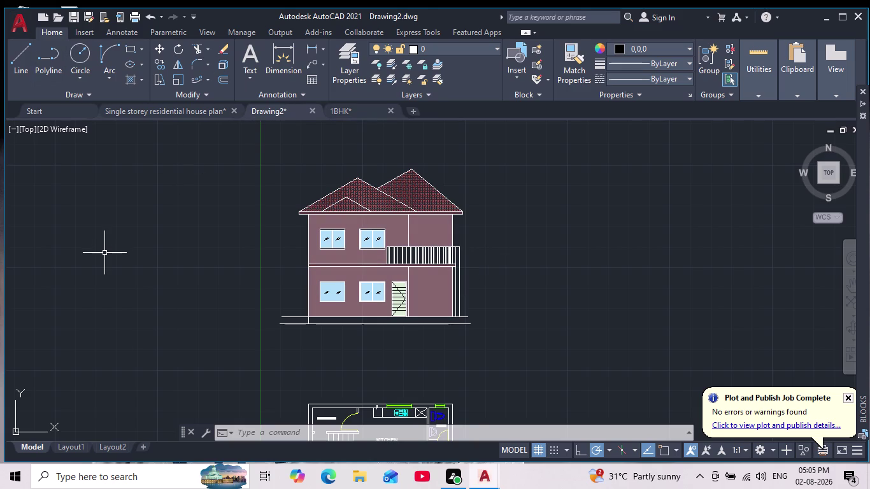
Hatch the inside of the narrow right-hand post.
key(h)
key(Return)
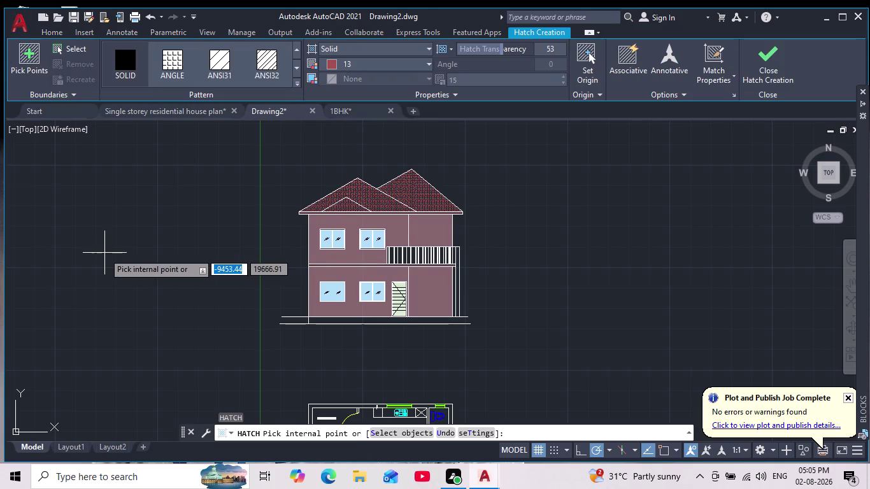
scroll(up, 3)
click(457, 284)
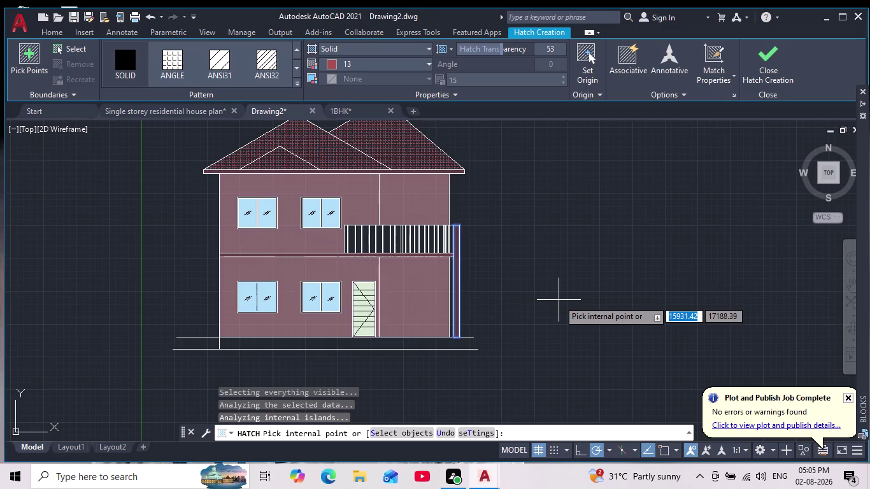
scroll(down, 3)
key(Return)
Zoom and pan around the house to check the post fill.
scroll(down, 3)
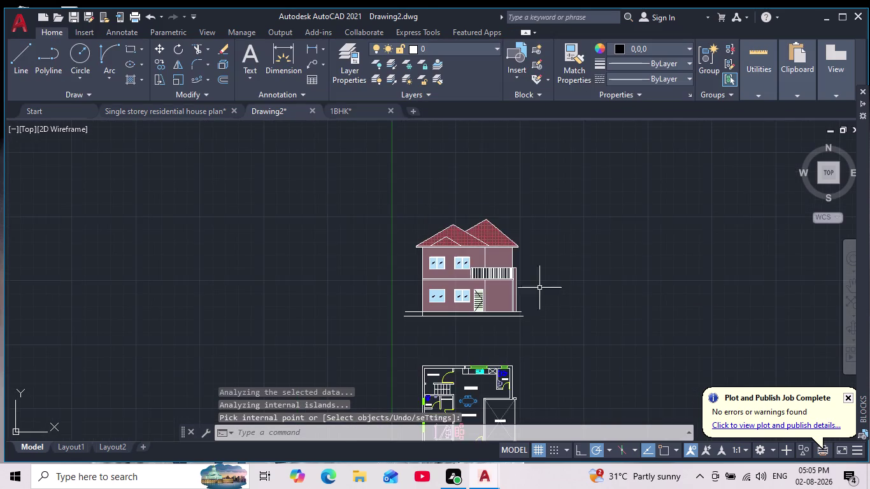
scroll(up, 3)
scroll(down, 3)
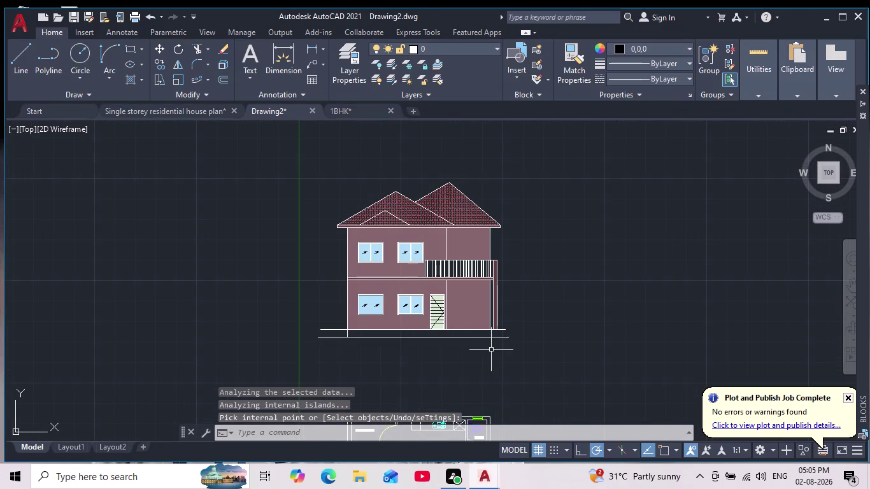
middle_drag(494, 351, 505, 378)
scroll(down, 3)
scroll(up, 3)
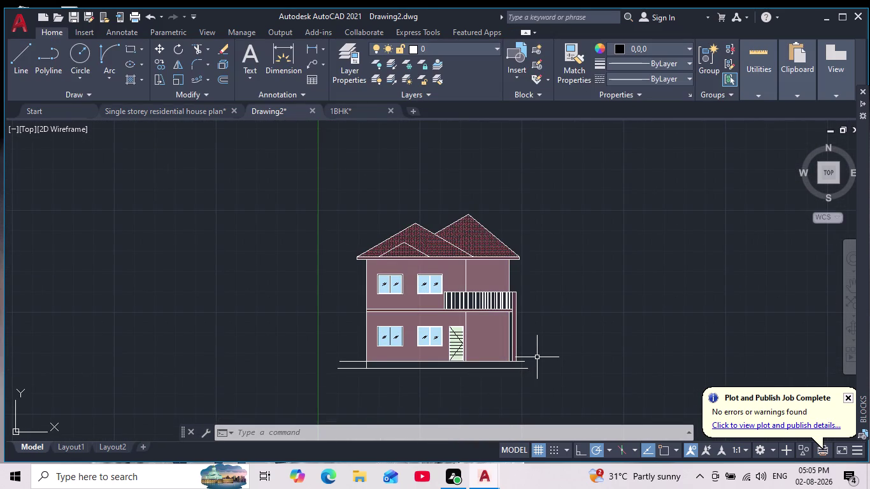
scroll(down, 3)
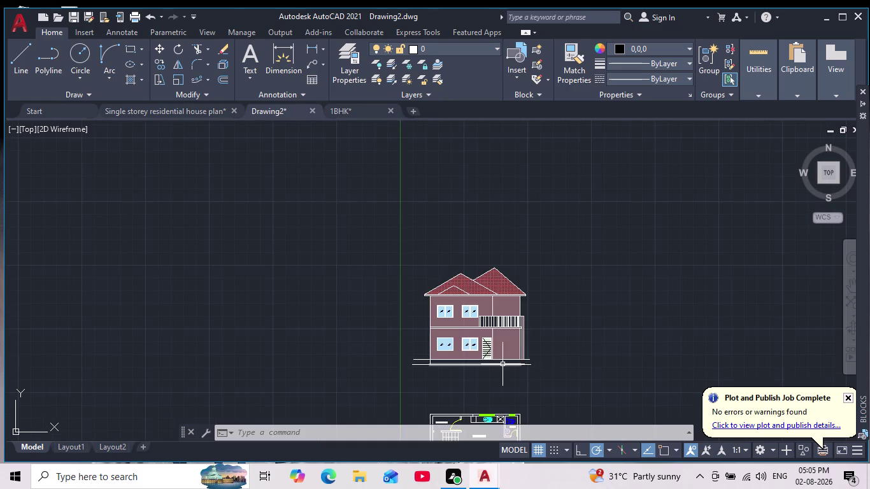
scroll(up, 3)
scroll(up, 3)
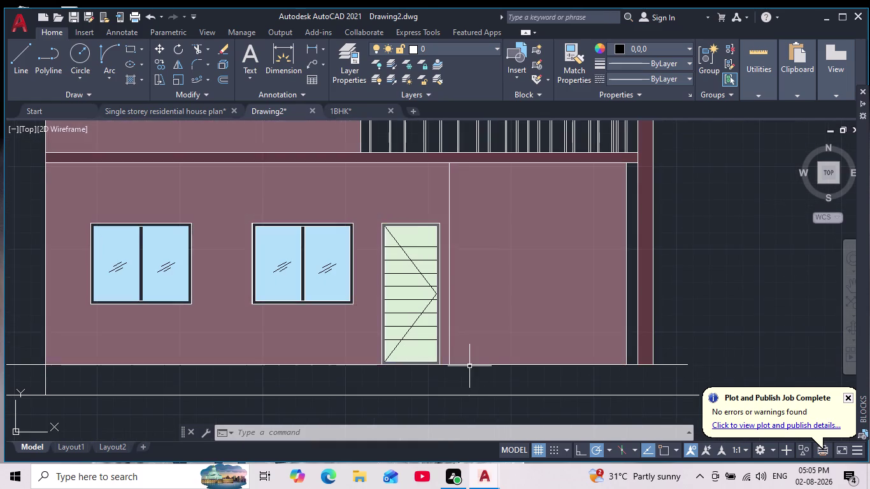
scroll(up, 3)
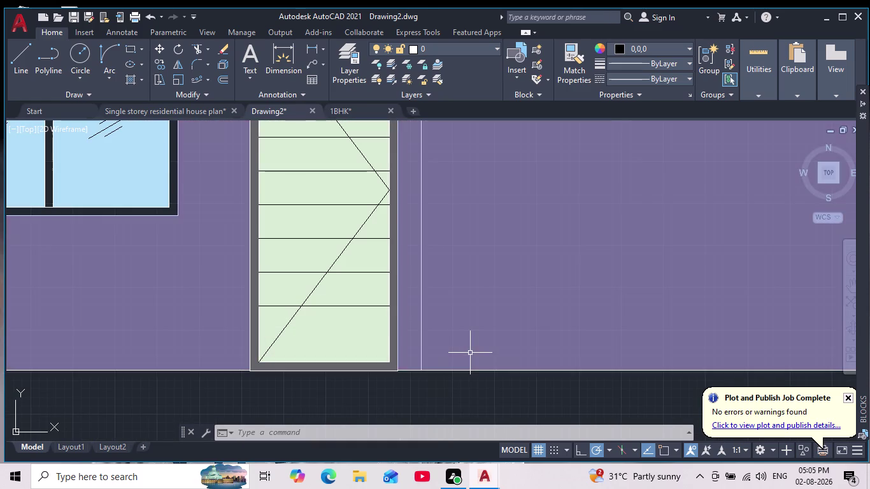
scroll(down, 3)
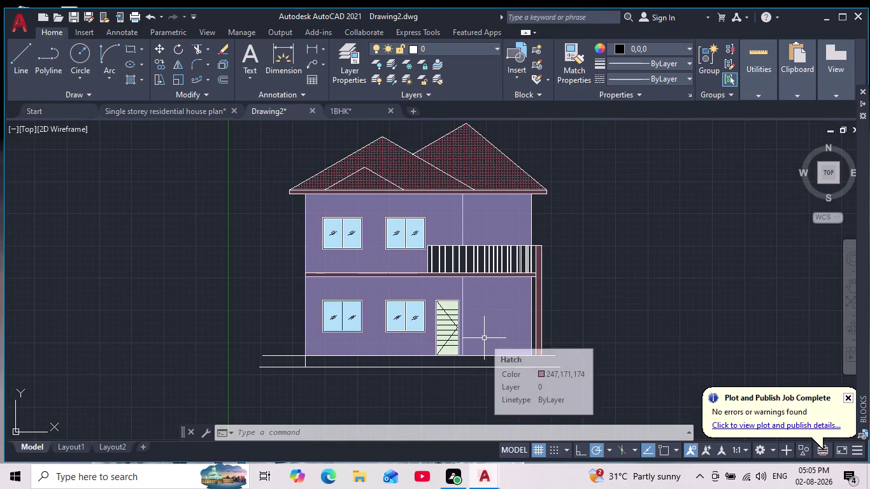
Delete the selected wall hatch.
scroll(up, 3)
click(484, 338)
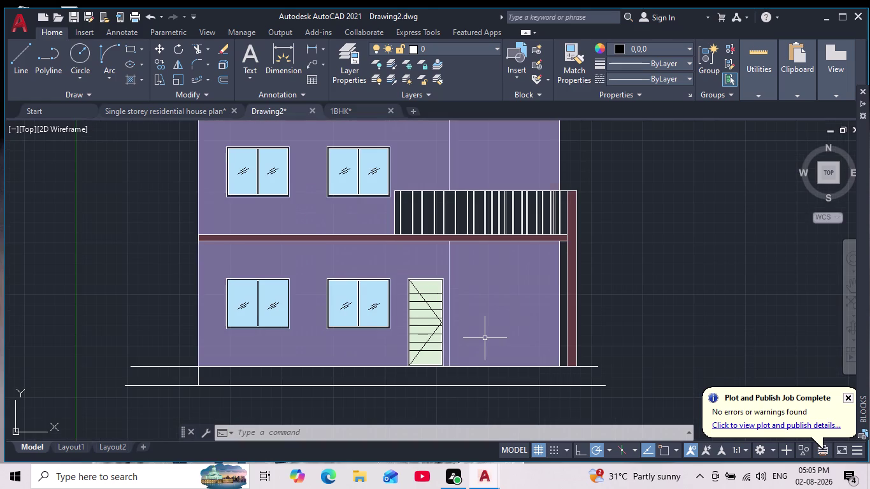
key(Delete)
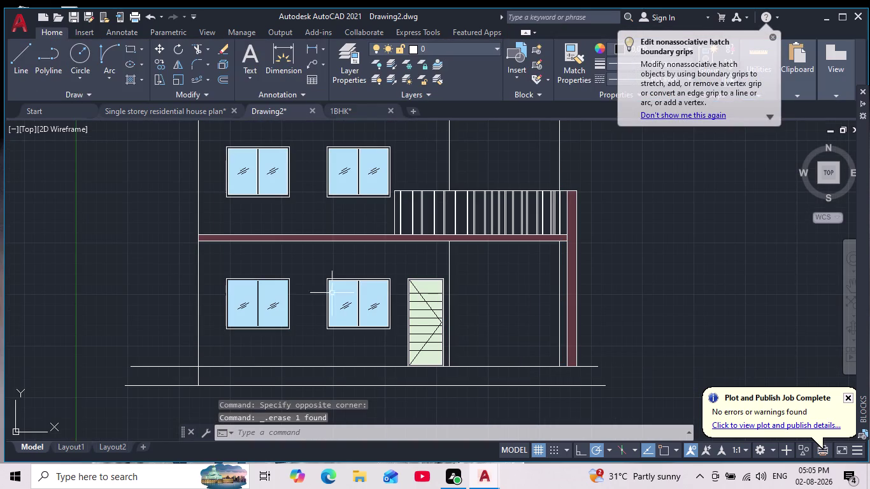
Start a line beside the stair door base, then cancel it.
click(25, 58)
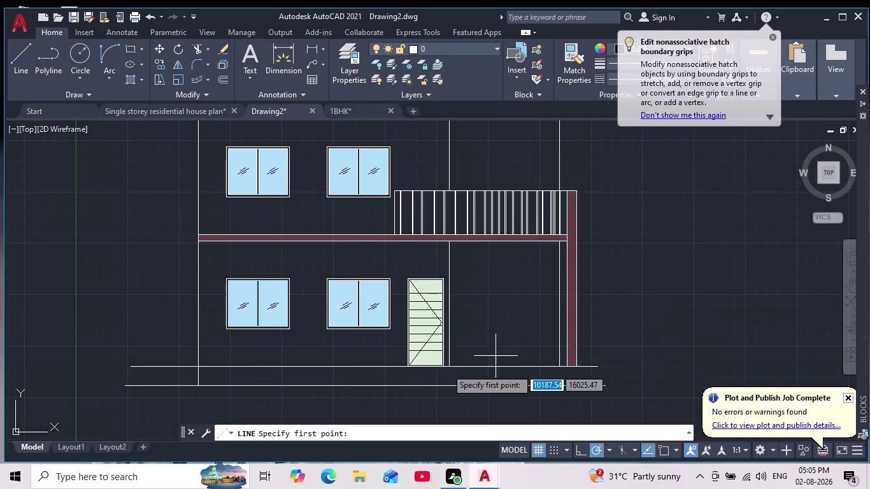
scroll(up, 3)
middle_drag(510, 361, 414, 463)
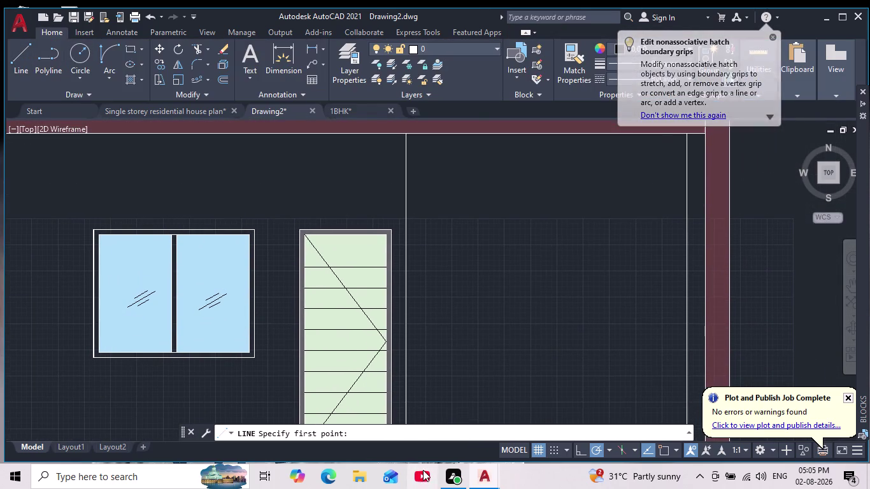
middle_drag(486, 384, 509, 299)
scroll(down, 3)
scroll(up, 3)
middle_drag(504, 315, 493, 351)
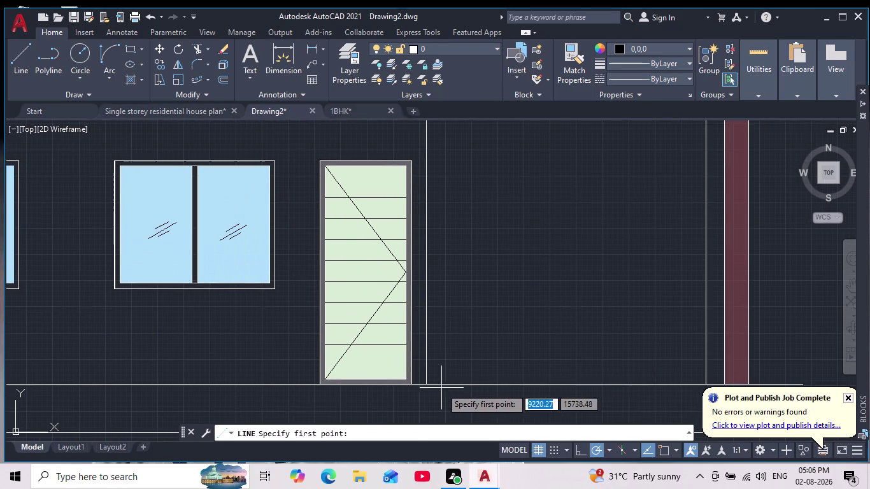
click(427, 382)
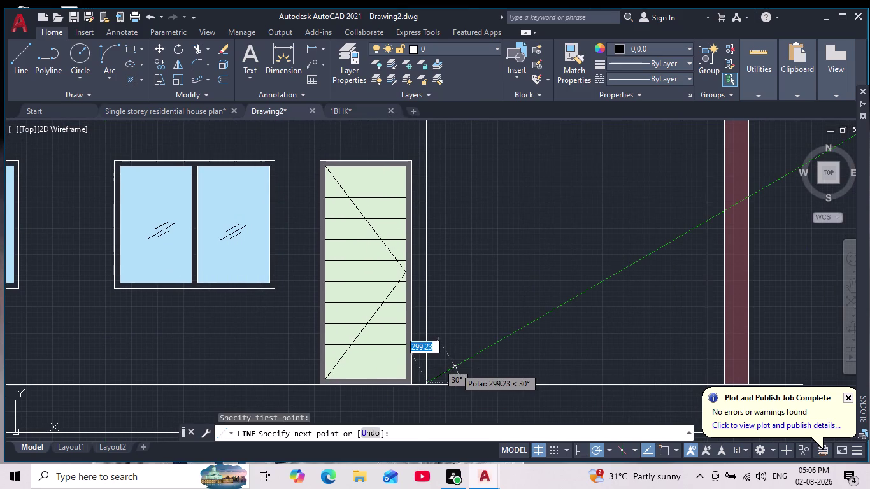
key(Escape)
key(Escape)
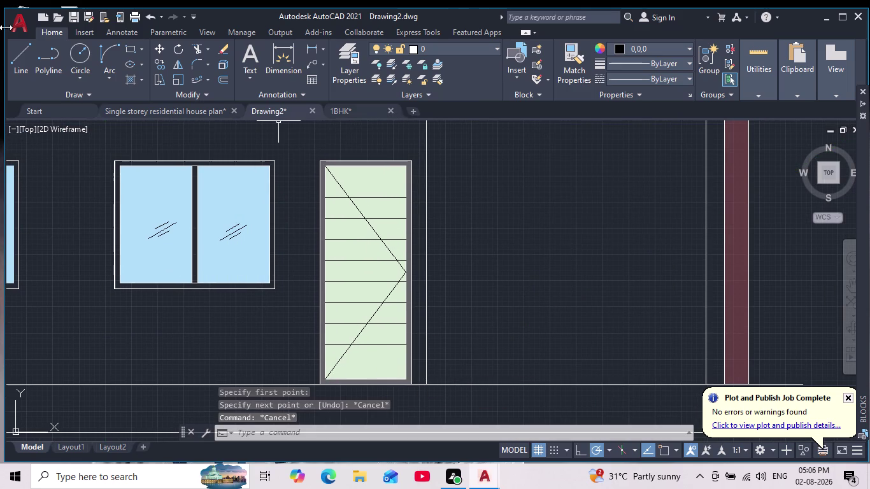
Retry the line with endpoint snap and a 25-unit start offset, then cancel it.
click(18, 52)
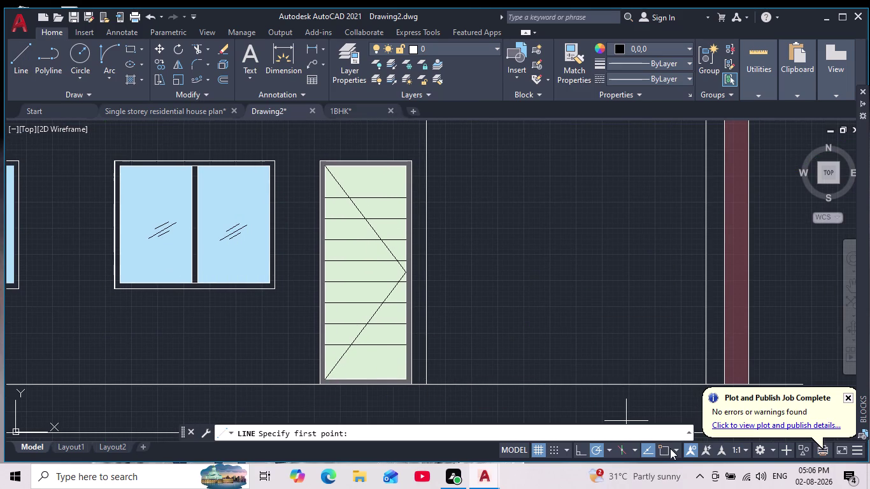
click(669, 449)
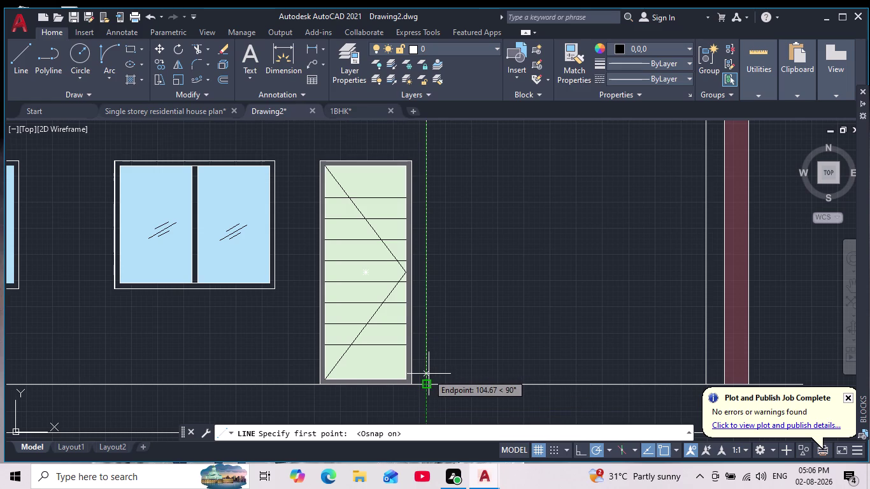
text(25)
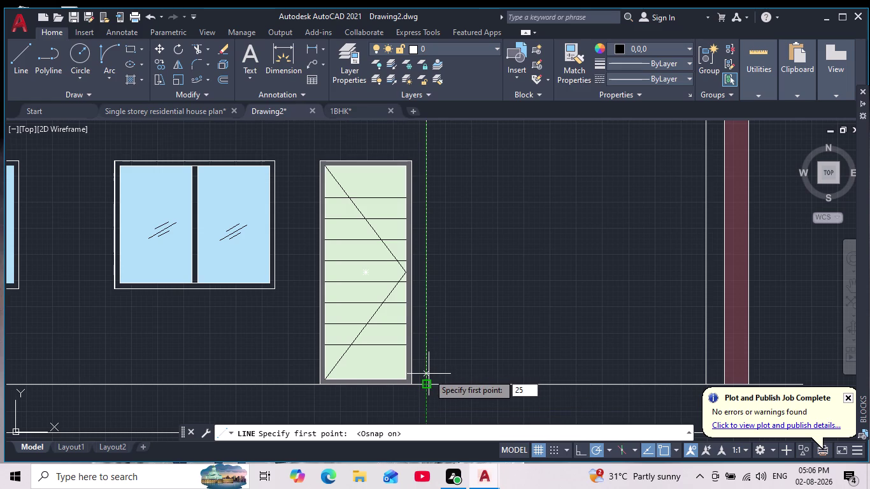
key(Return)
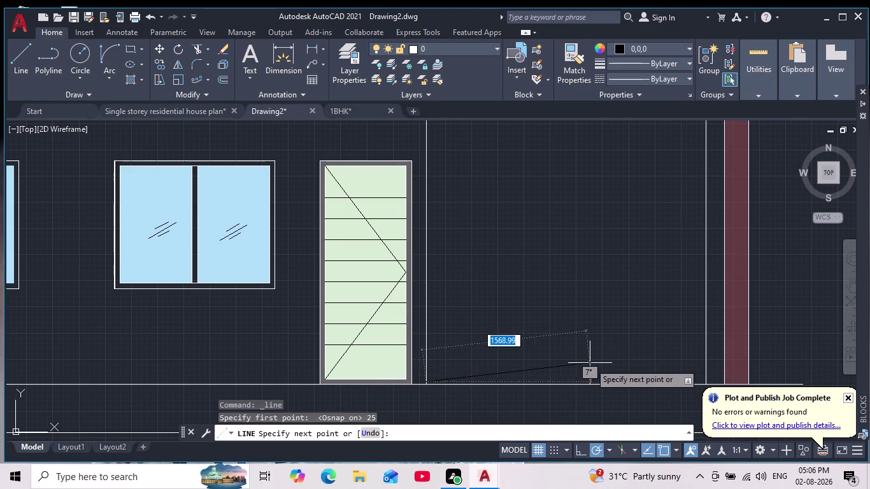
scroll(up, 3)
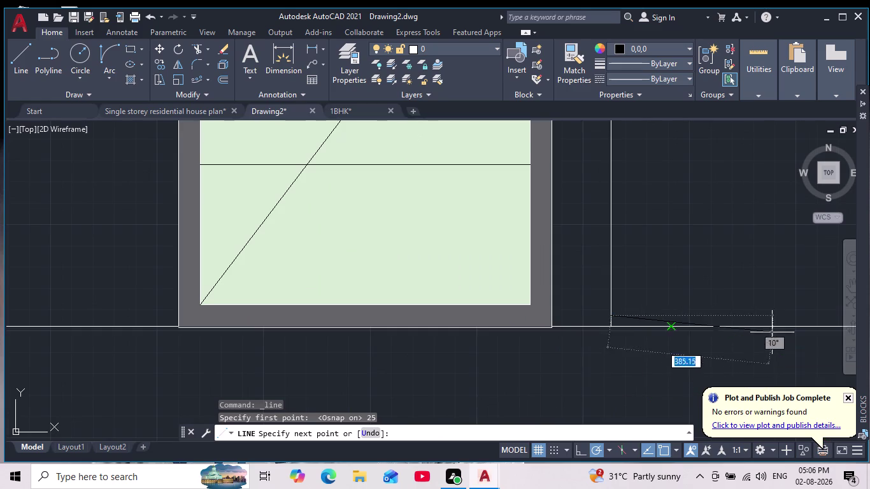
middle_drag(741, 318, 515, 306)
key(Escape)
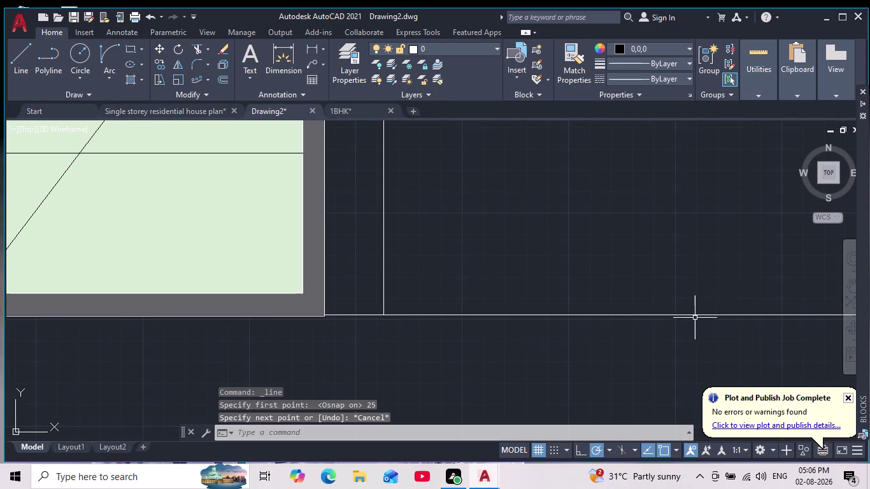
Set the current colour to ByLayer and start a line offset 50 units.
click(622, 48)
click(619, 62)
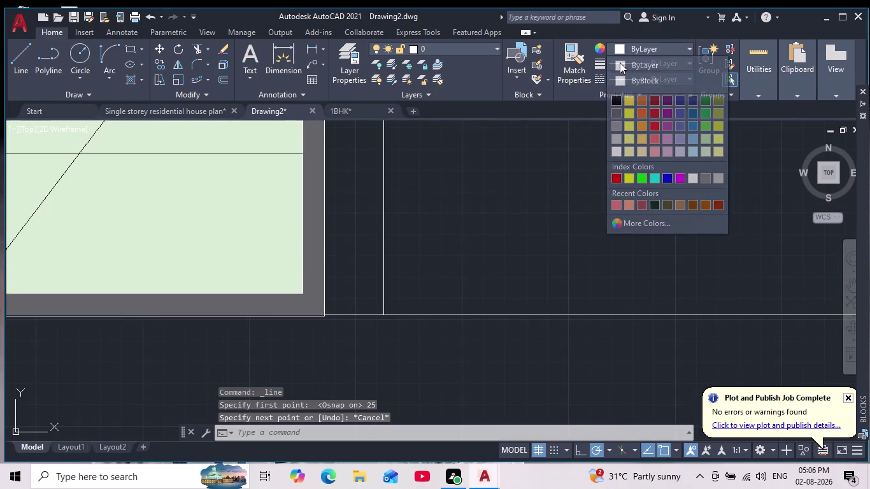
click(25, 57)
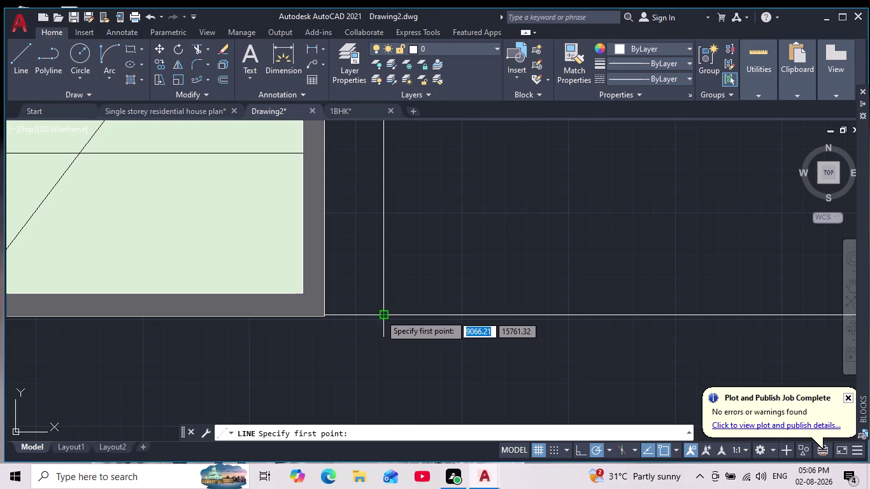
text(5)
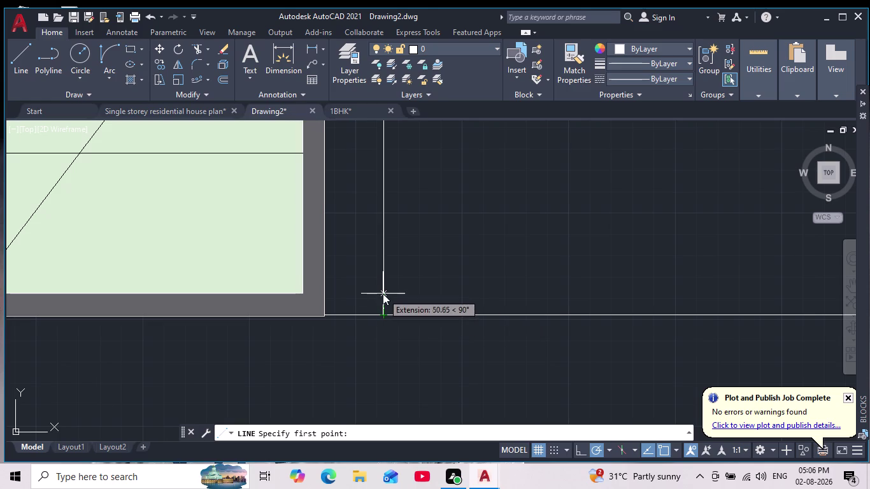
text(0)
key(Return)
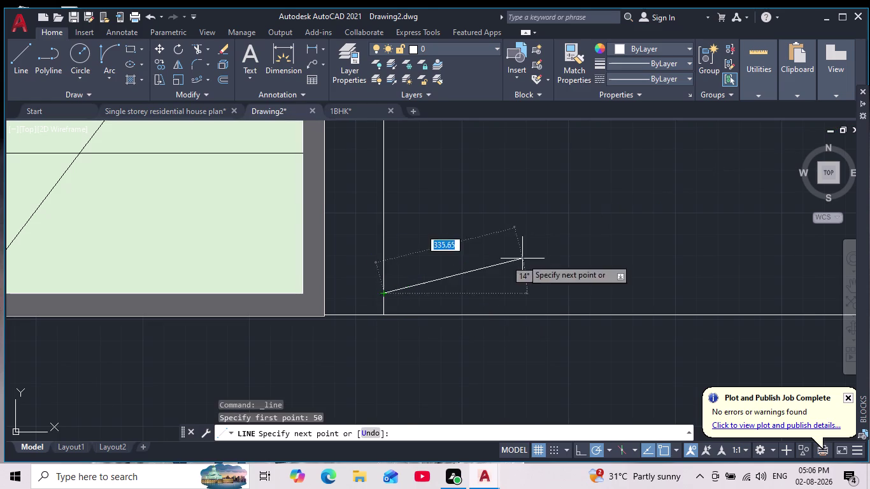
With Ortho on, end the horizontal line at the maroon column.
scroll(down, 3)
scroll(down, 3)
middle_drag(598, 249, 342, 288)
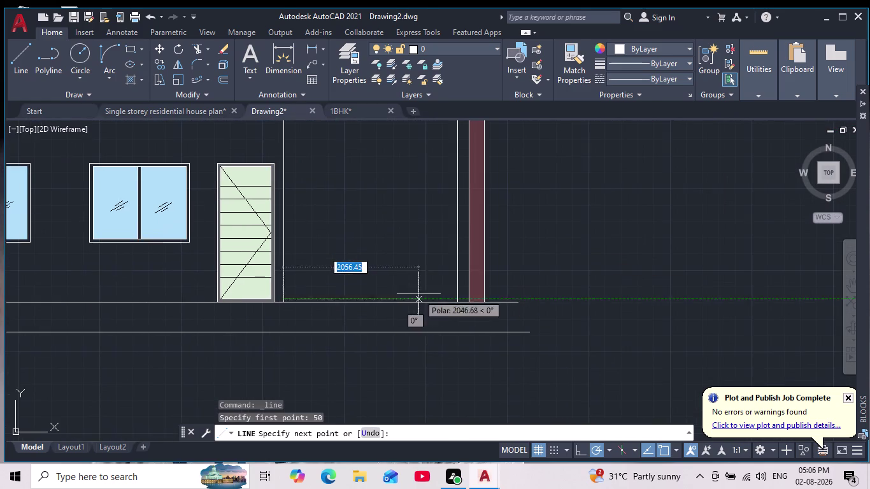
scroll(up, 3)
click(580, 452)
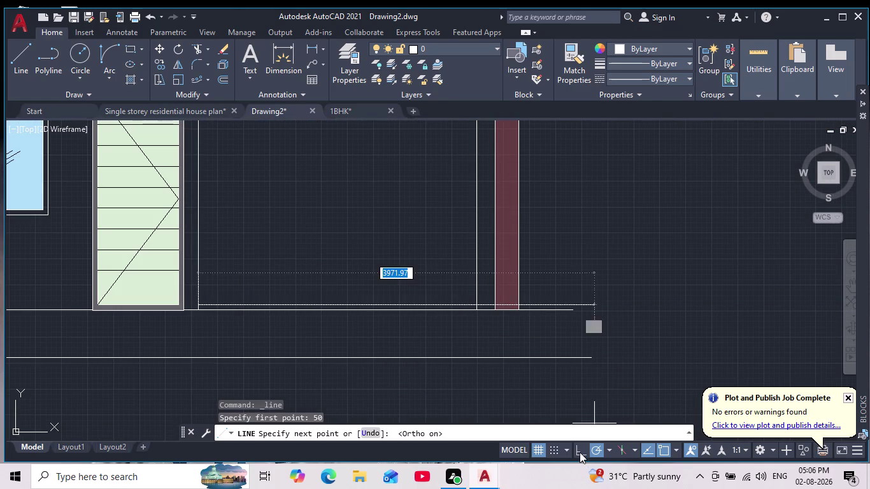
scroll(up, 3)
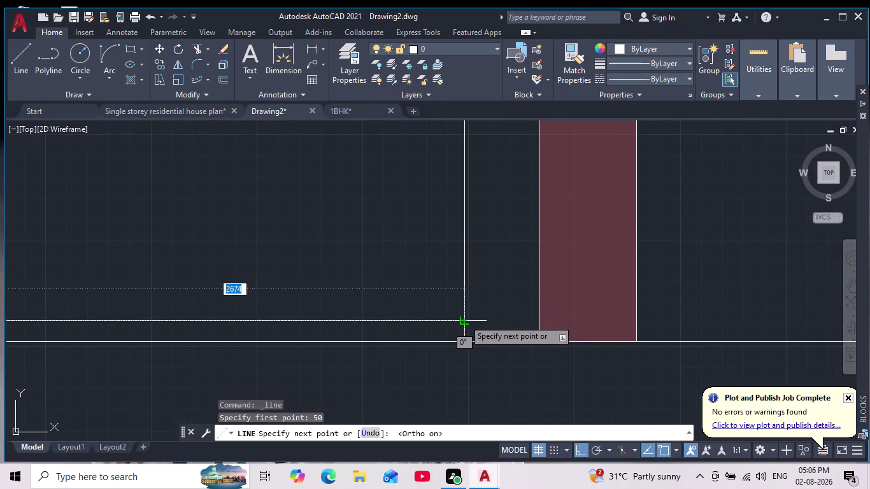
click(463, 321)
key(Escape)
Pan and zoom to bring the ground floor of the elevation back into view.
scroll(down, 3)
scroll(down, 3)
middle_drag(395, 342, 416, 352)
scroll(down, 3)
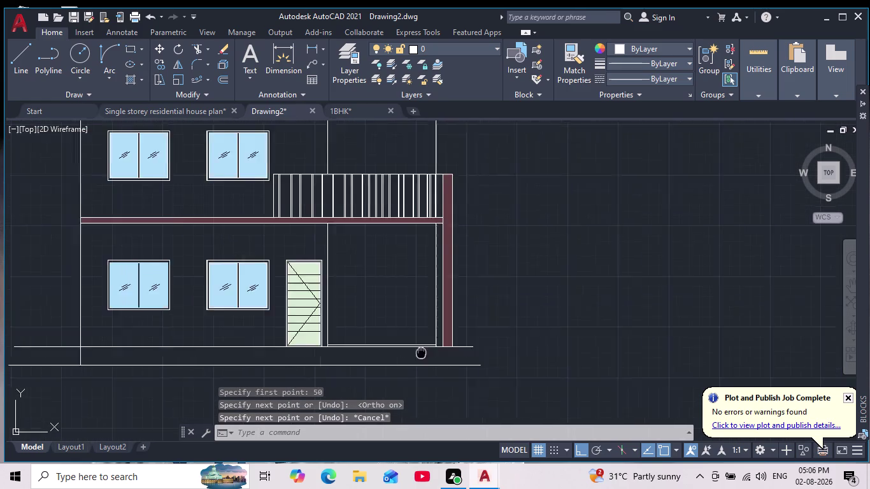
middle_drag(416, 352, 438, 365)
scroll(down, 3)
scroll(up, 3)
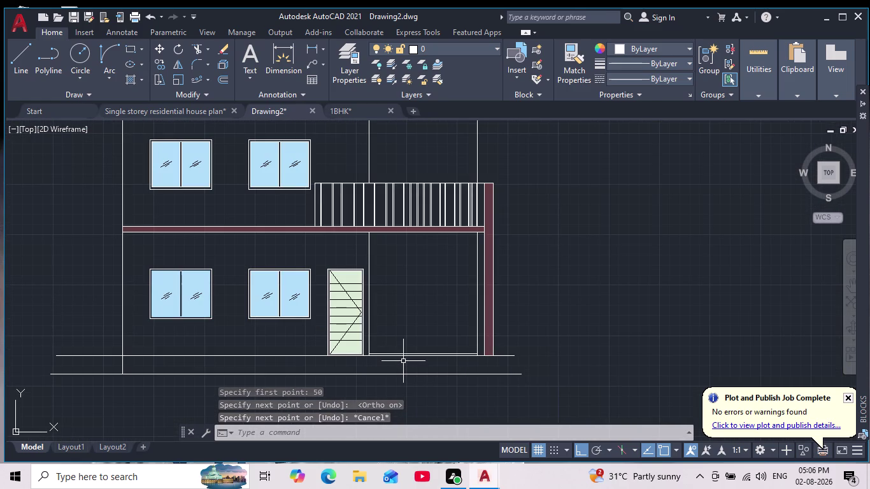
middle_drag(410, 366, 419, 380)
scroll(down, 3)
scroll(up, 3)
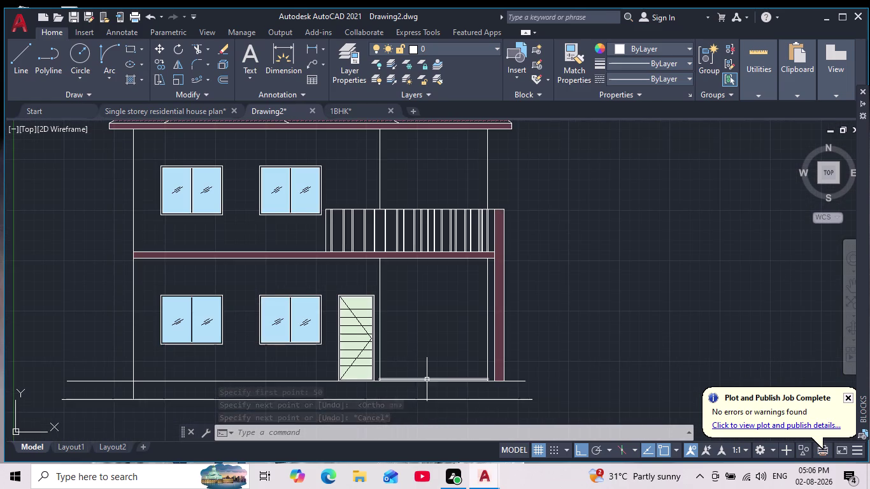
scroll(up, 3)
Fill the base strip beside the stair door with dark grey (99,100,102) solid hatch.
key(h)
key(Return)
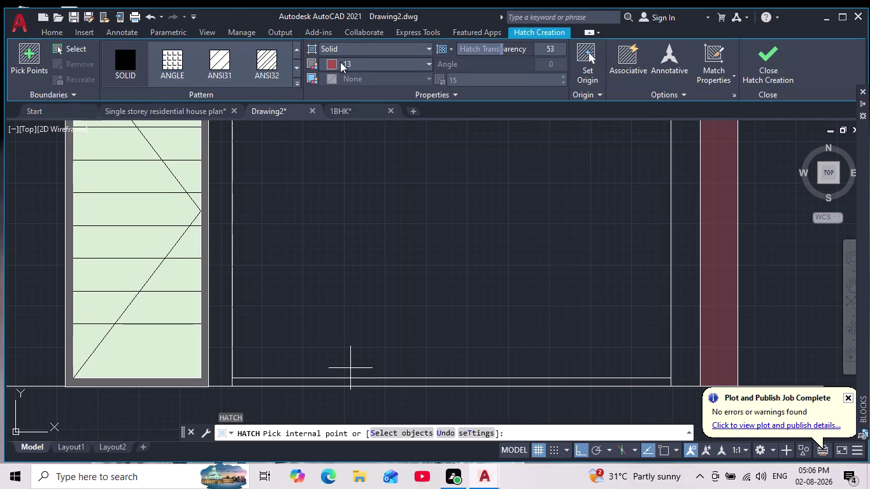
click(330, 66)
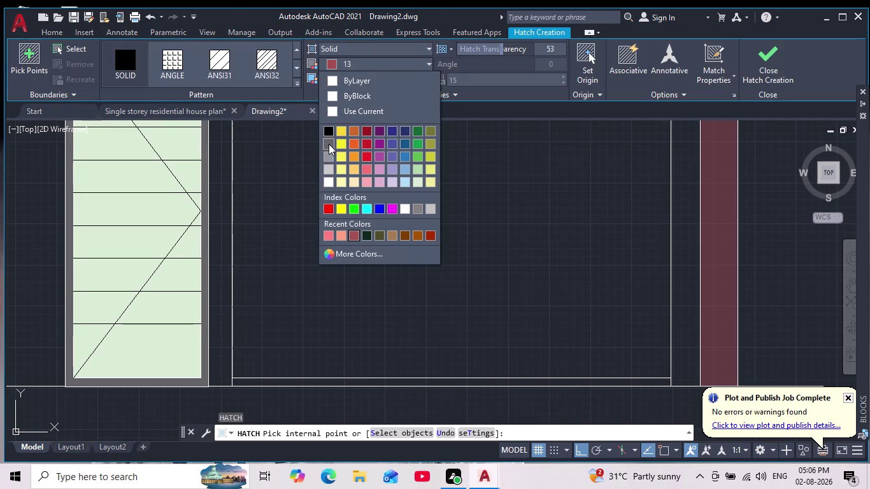
click(329, 144)
click(426, 382)
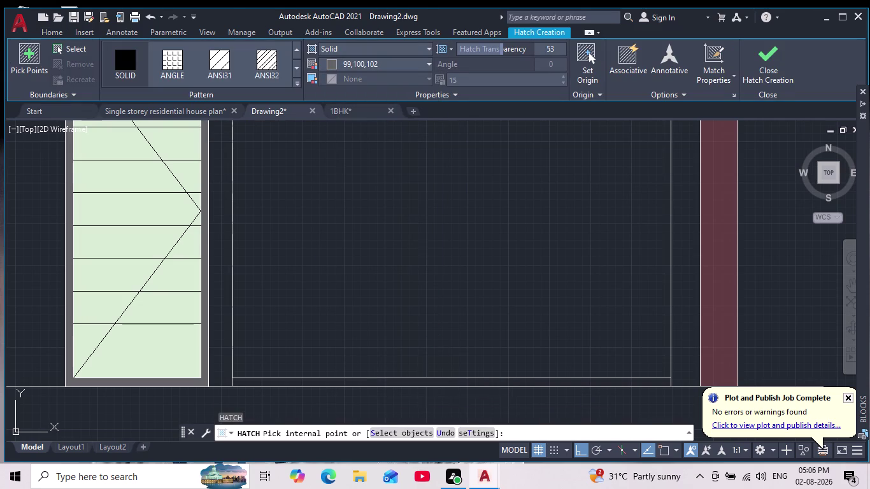
scroll(down, 3)
key(Escape)
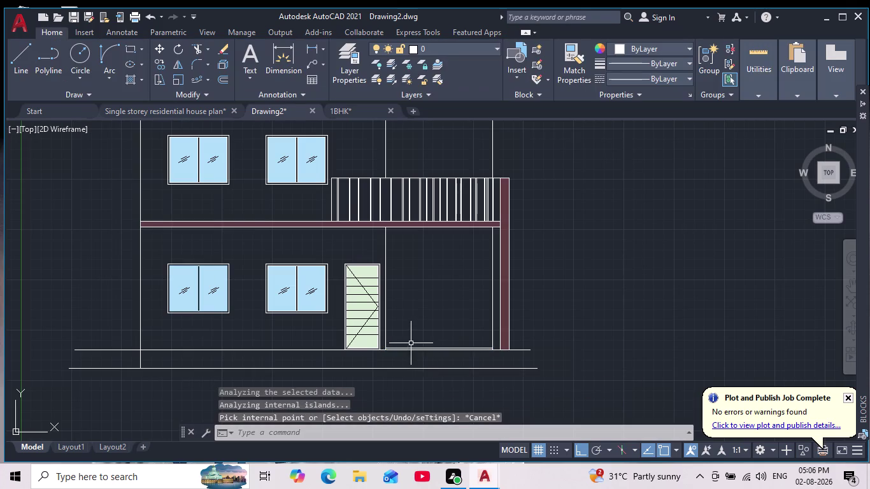
Select the new base strip hatch to inspect it, then deselect it.
scroll(up, 3)
scroll(down, 3)
middle_drag(407, 249, 422, 295)
scroll(down, 3)
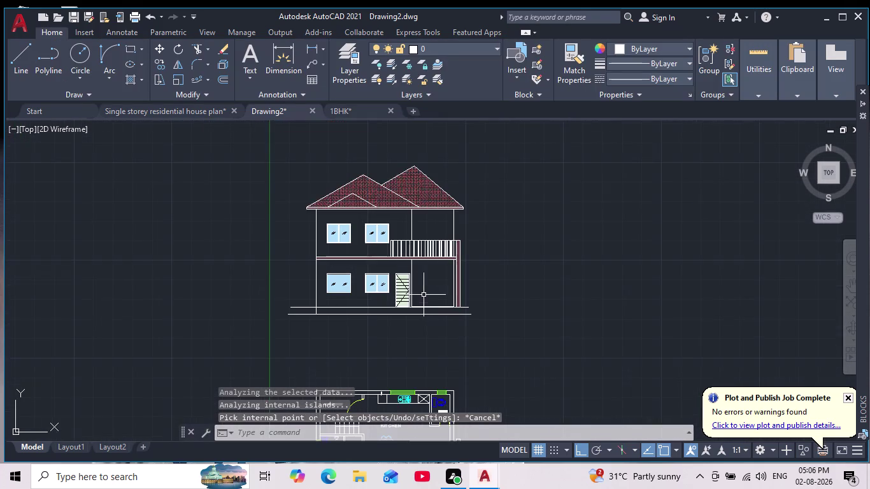
scroll(up, 3)
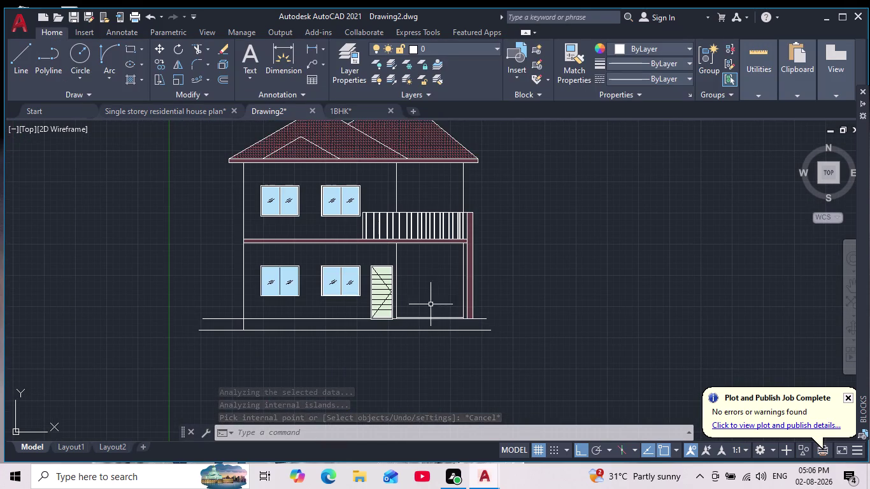
scroll(up, 3)
click(395, 293)
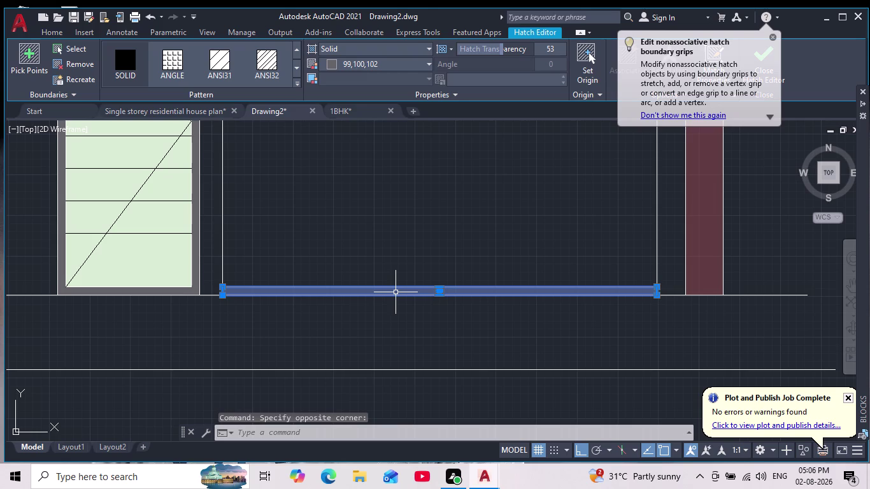
key(Escape)
Pan and zoom to bring the house elevation back into view.
scroll(down, 3)
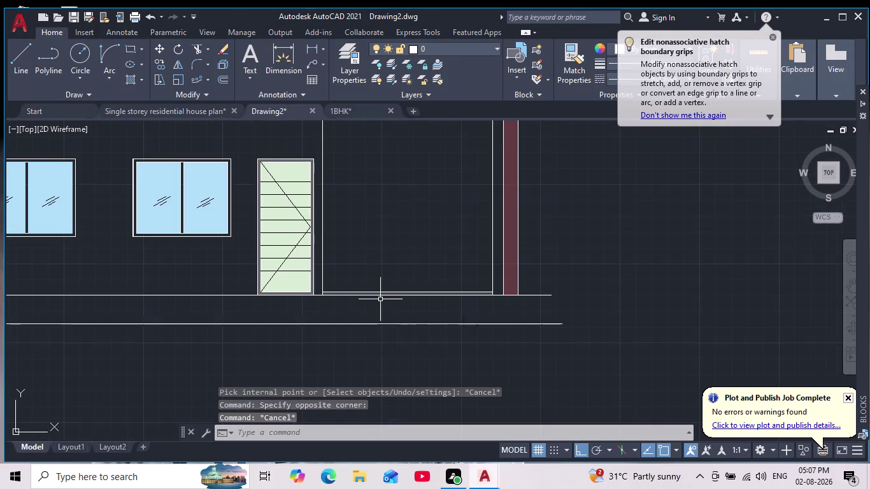
scroll(down, 3)
scroll(down, 3)
middle_drag(271, 290, 291, 312)
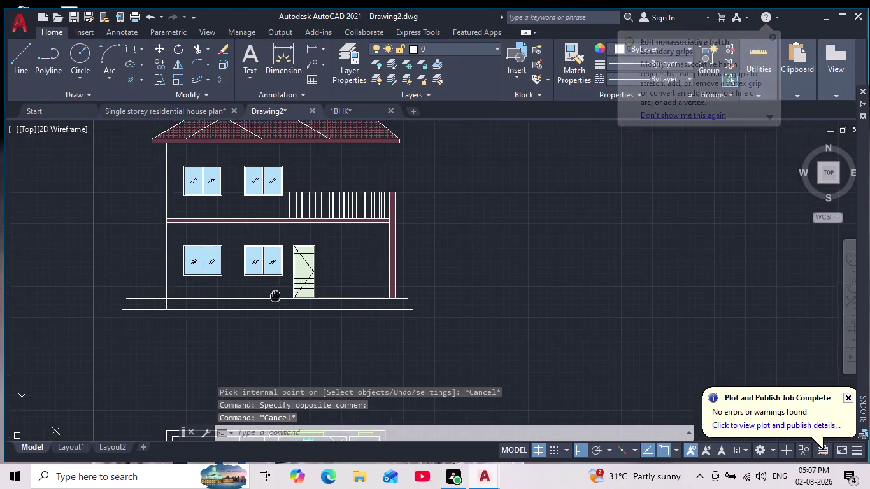
middle_drag(291, 311, 330, 348)
scroll(down, 3)
scroll(up, 3)
middle_drag(369, 330, 419, 327)
scroll(down, 3)
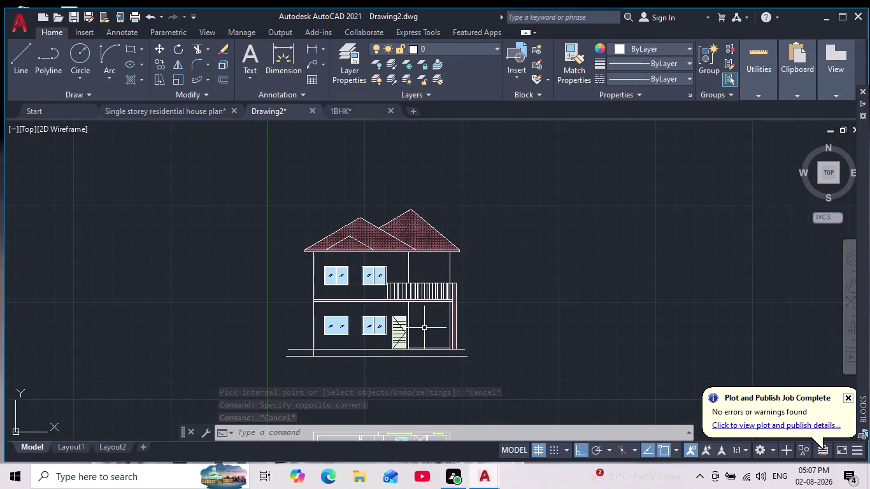
scroll(up, 3)
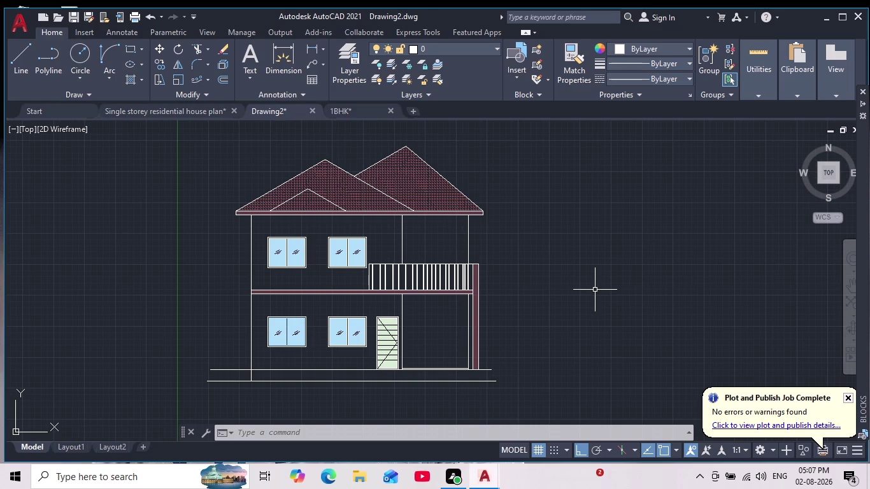
Pick the upper-floor and ground-floor walls for a solid maroon hatch.
key(h)
key(Return)
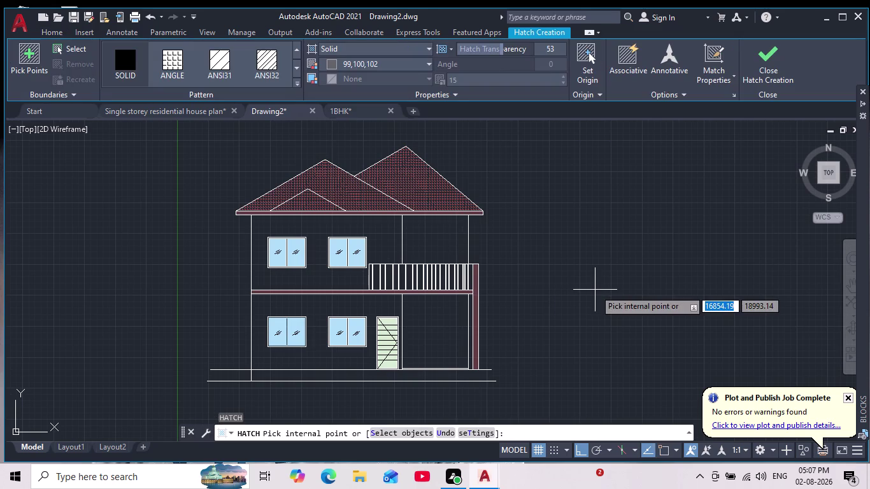
click(325, 60)
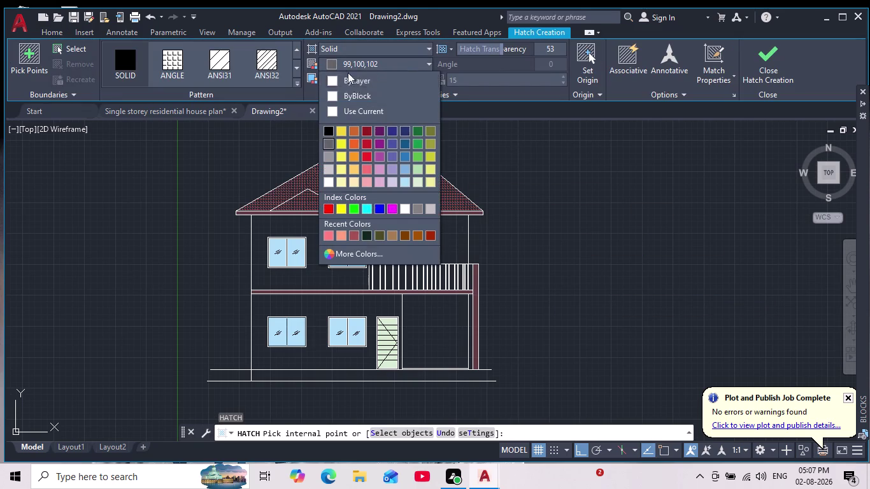
click(352, 232)
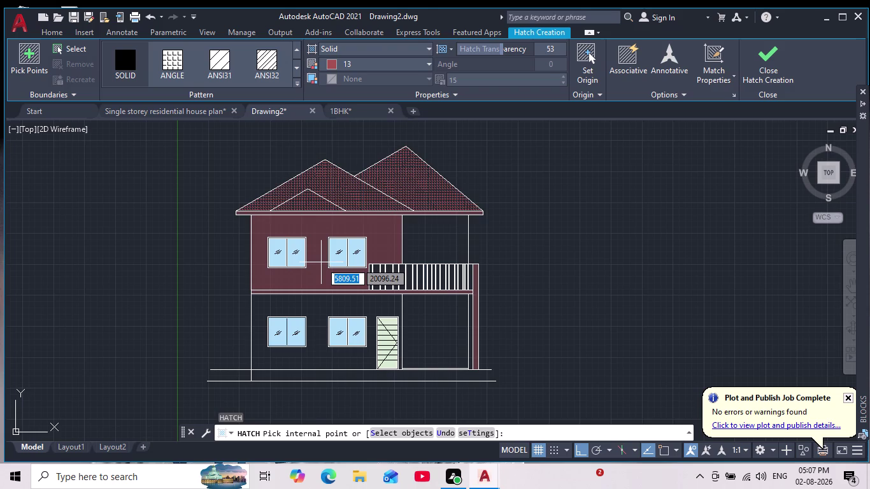
scroll(down, 3)
scroll(up, 3)
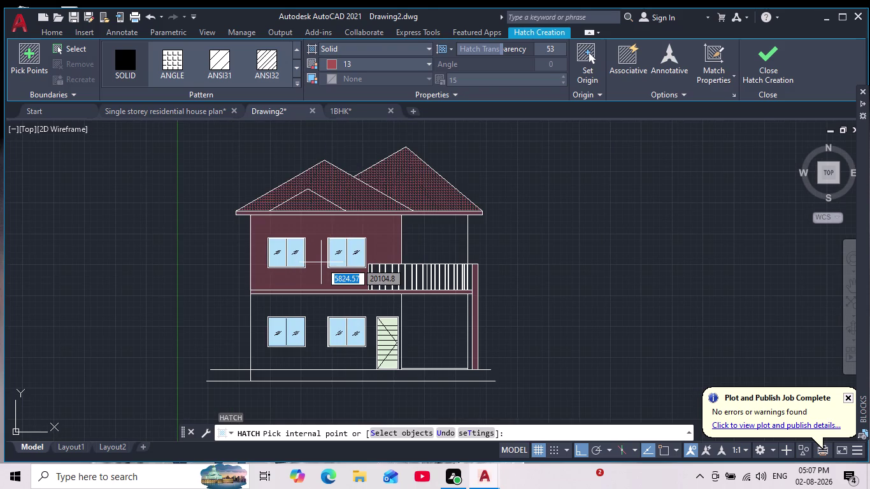
click(320, 263)
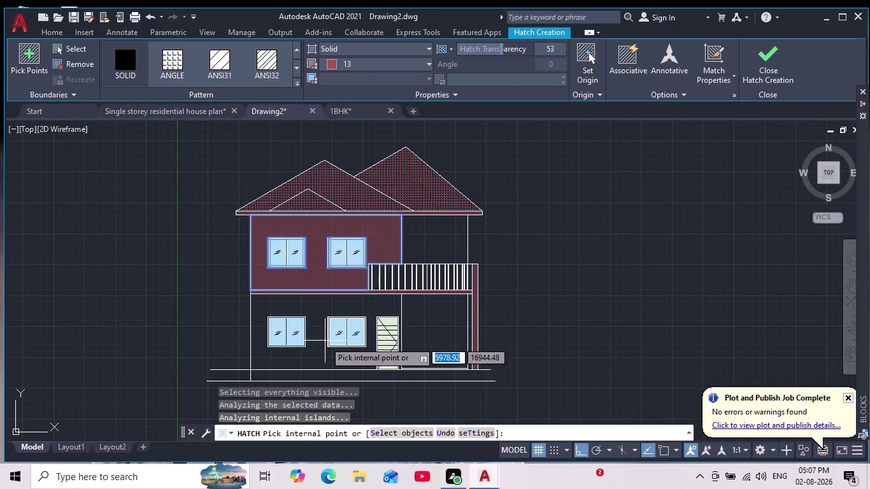
click(320, 336)
Pan and zoom around the elevation to bring the house back into view.
scroll(down, 3)
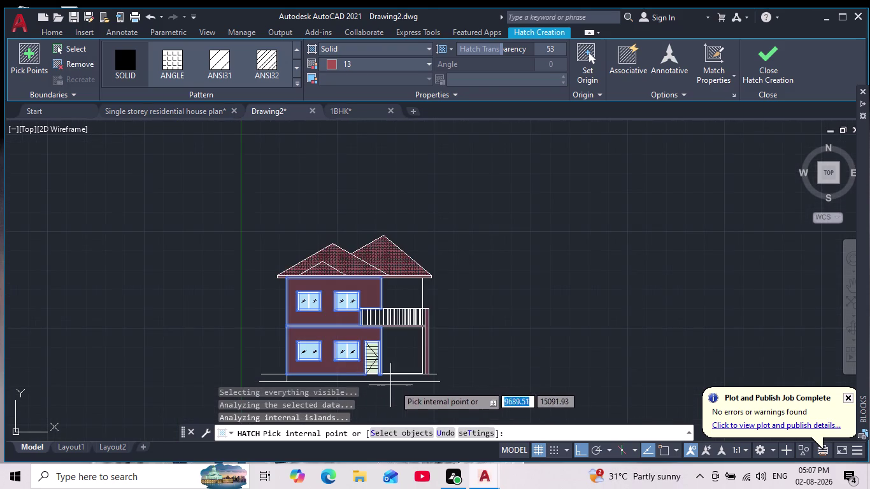
scroll(up, 3)
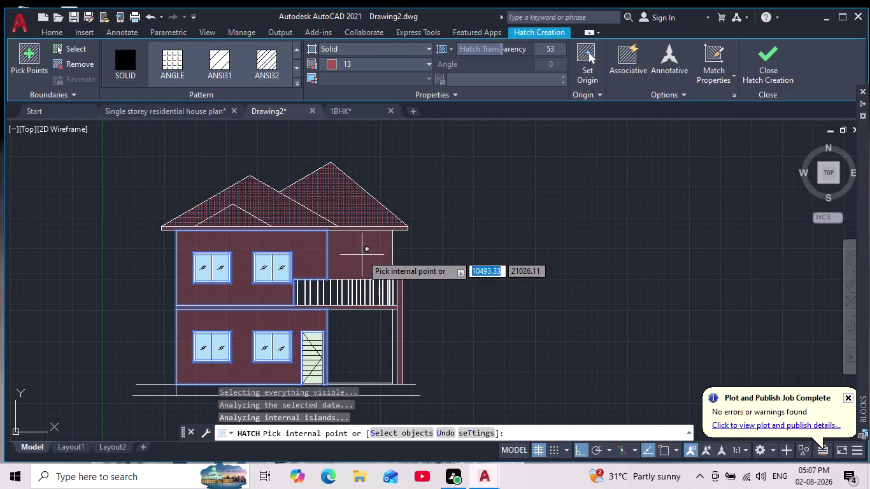
scroll(down, 3)
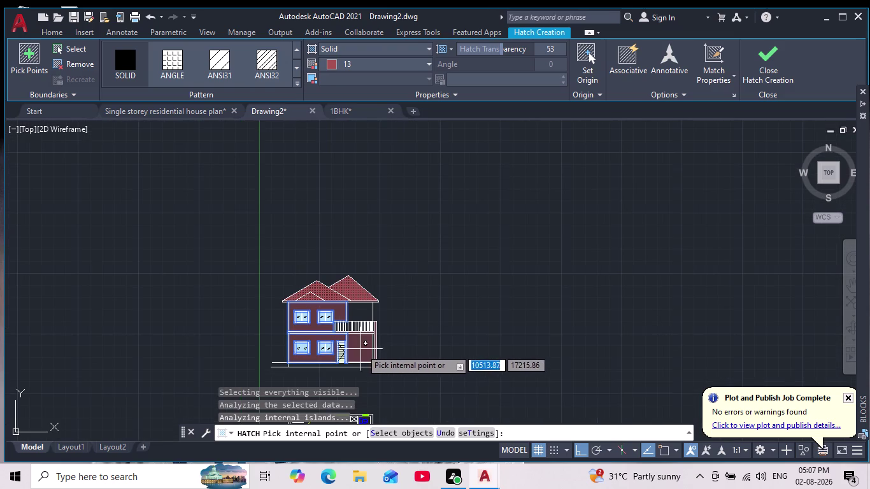
scroll(up, 3)
middle_drag(433, 338, 480, 340)
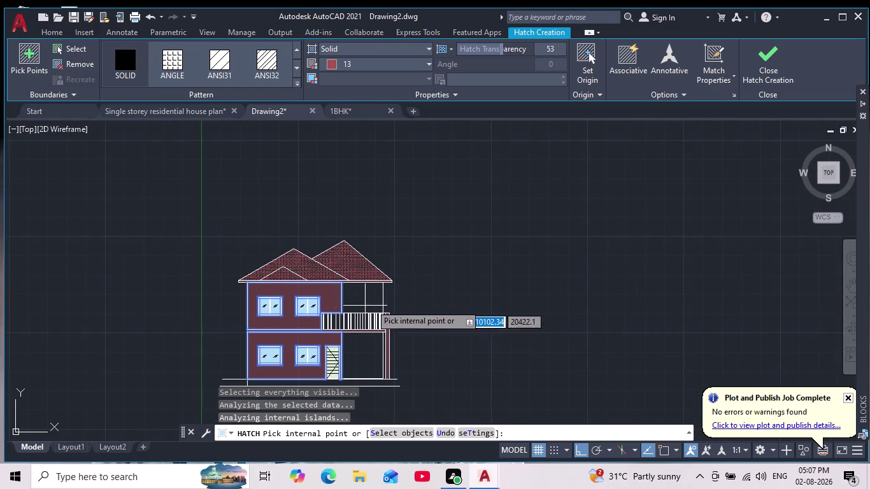
scroll(up, 3)
middle_drag(471, 283, 487, 278)
scroll(down, 3)
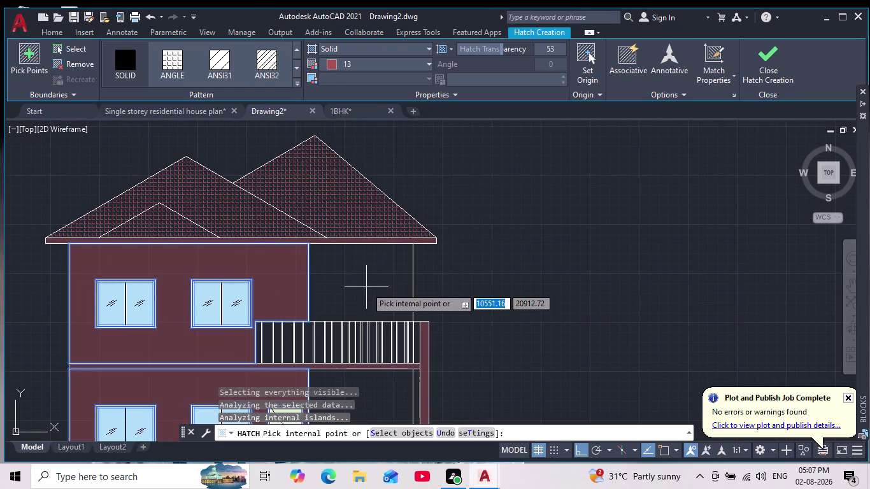
scroll(down, 3)
scroll(up, 3)
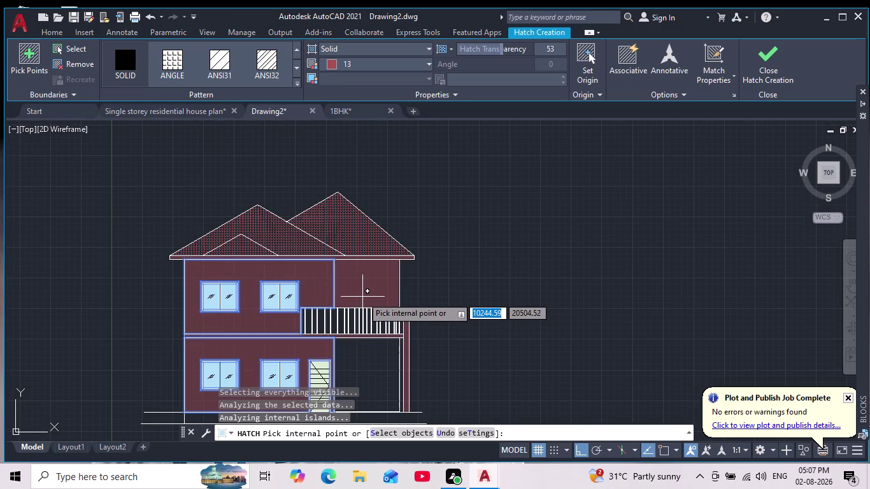
scroll(up, 3)
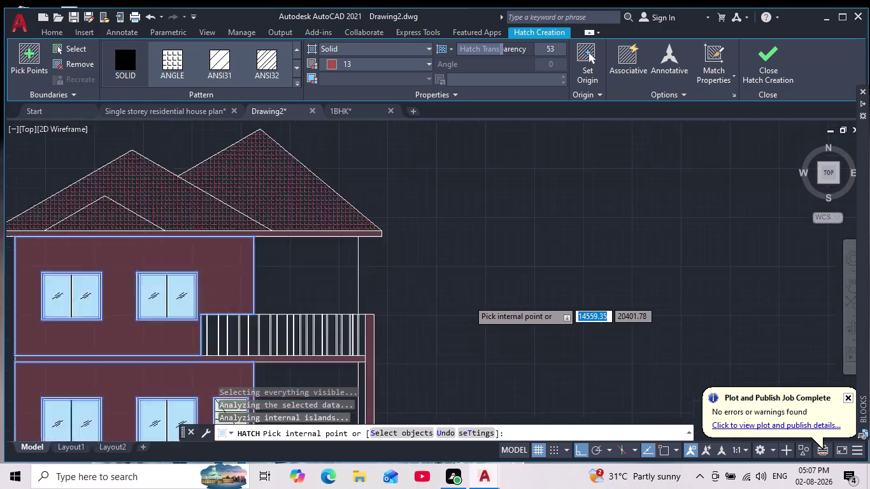
scroll(up, 3)
scroll(down, 3)
middle_drag(475, 308, 522, 303)
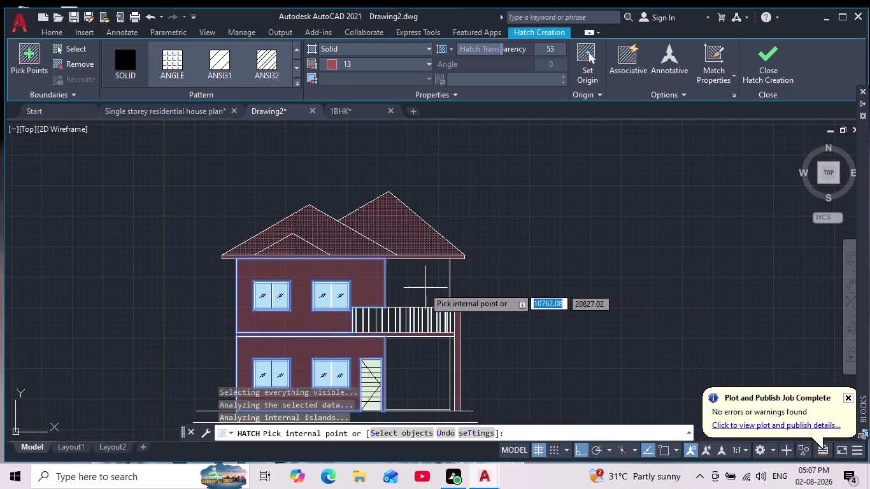
Exit the hatch command and start the Line tool.
click(421, 287)
key(Escape)
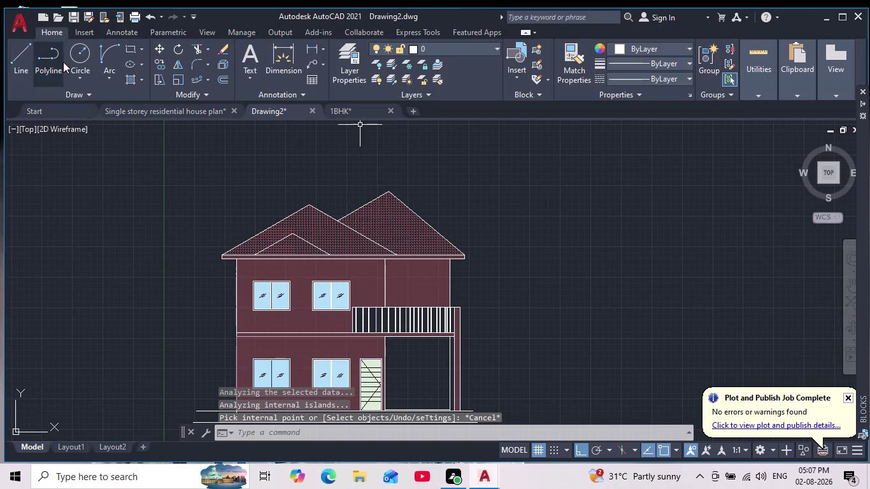
click(29, 60)
scroll(up, 3)
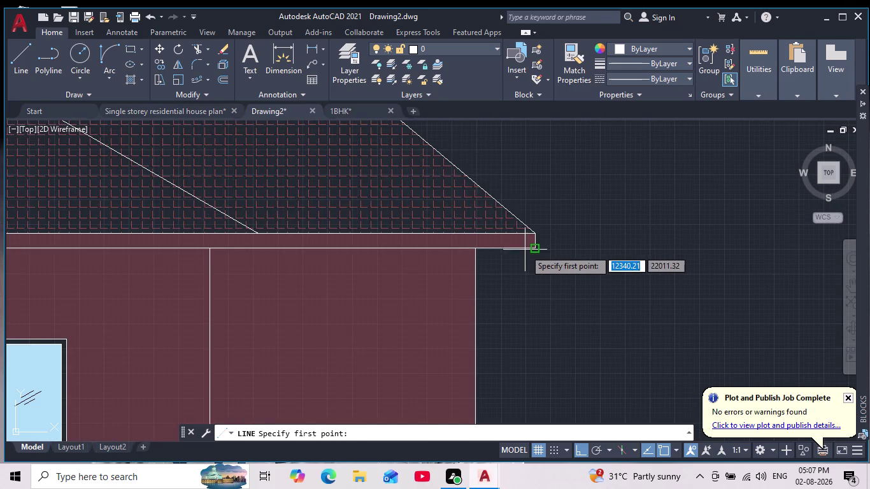
click(533, 250)
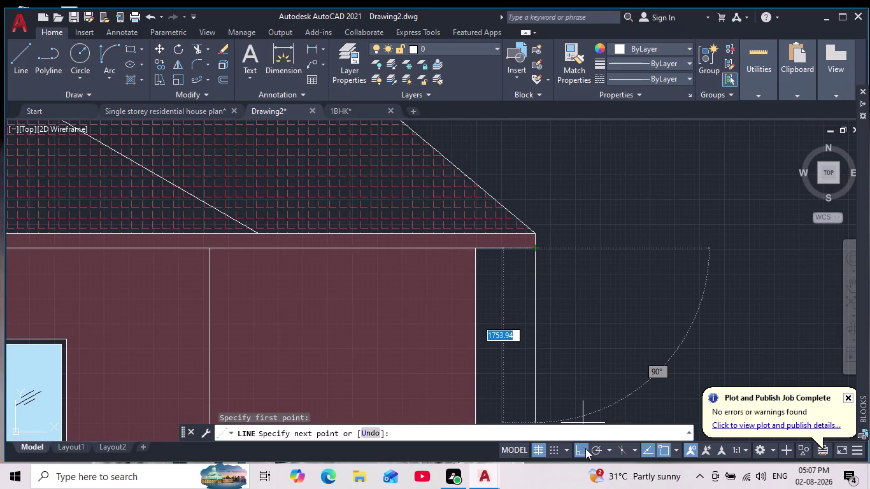
click(592, 448)
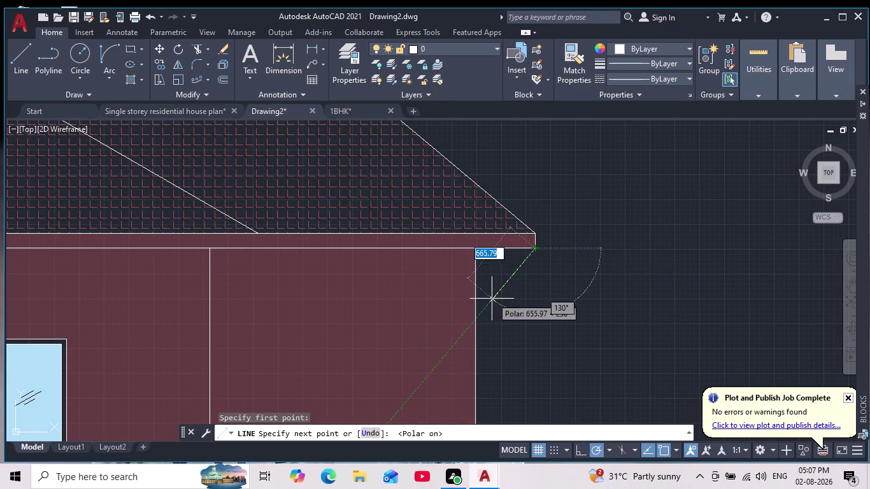
click(478, 286)
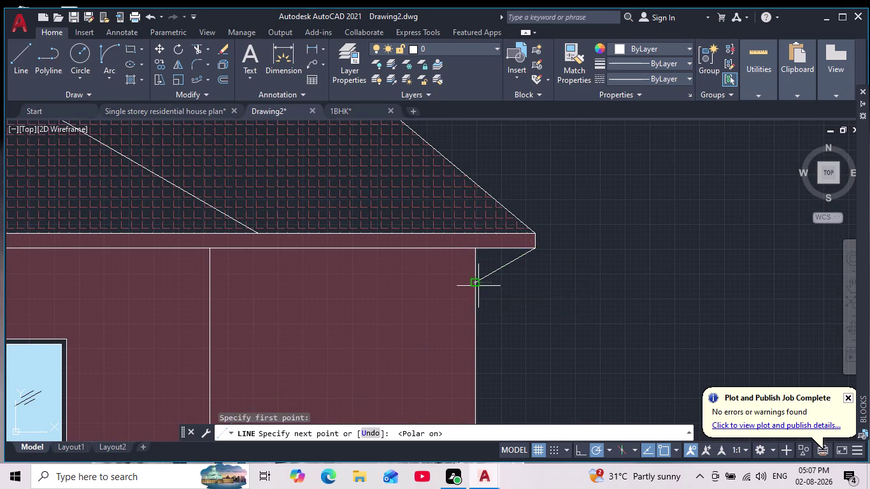
key(Escape)
scroll(down, 3)
middle_drag(526, 324, 537, 303)
scroll(down, 3)
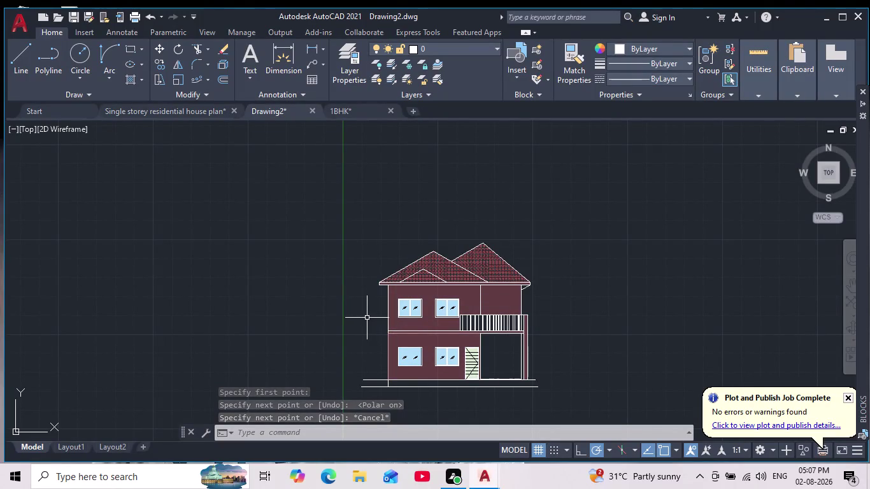
scroll(up, 3)
Draw a diagonal line from the left eave corner to the left wall edge.
middle_drag(380, 289, 212, 320)
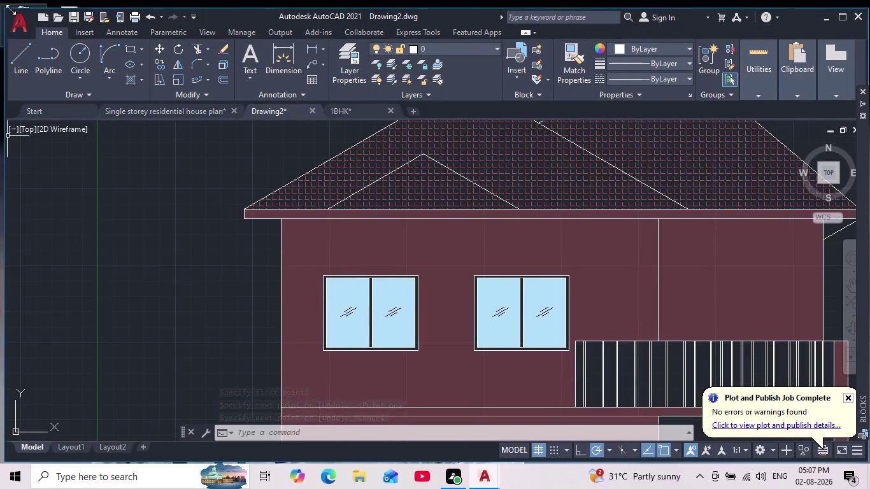
click(25, 57)
scroll(up, 3)
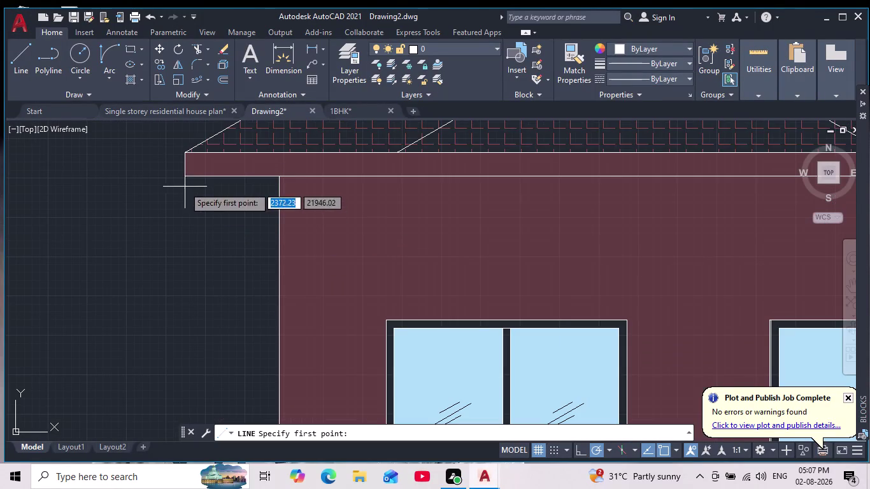
click(184, 174)
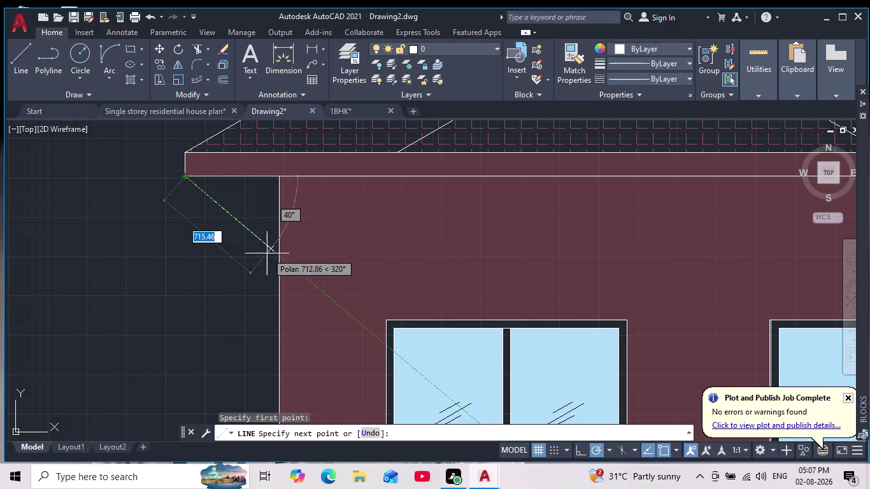
click(279, 261)
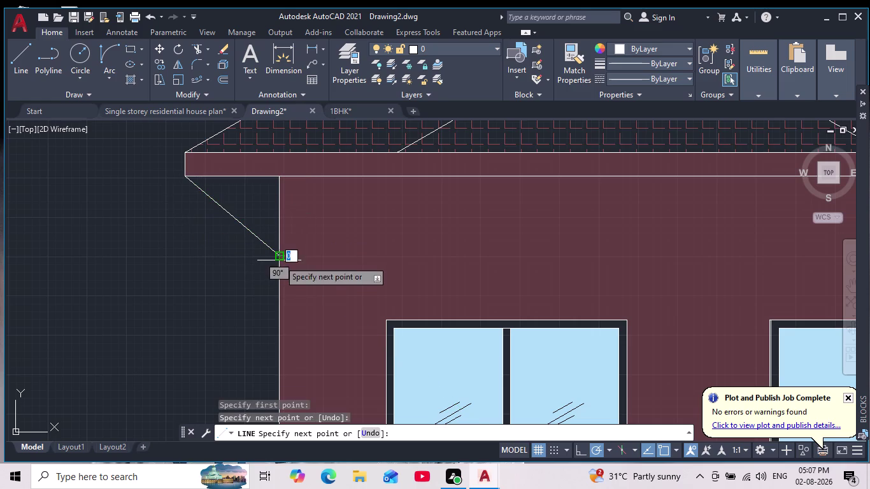
key(Escape)
Erase that newly drawn diagonal line under the left eave.
scroll(down, 3)
middle_drag(254, 292, 255, 265)
scroll(down, 3)
scroll(up, 3)
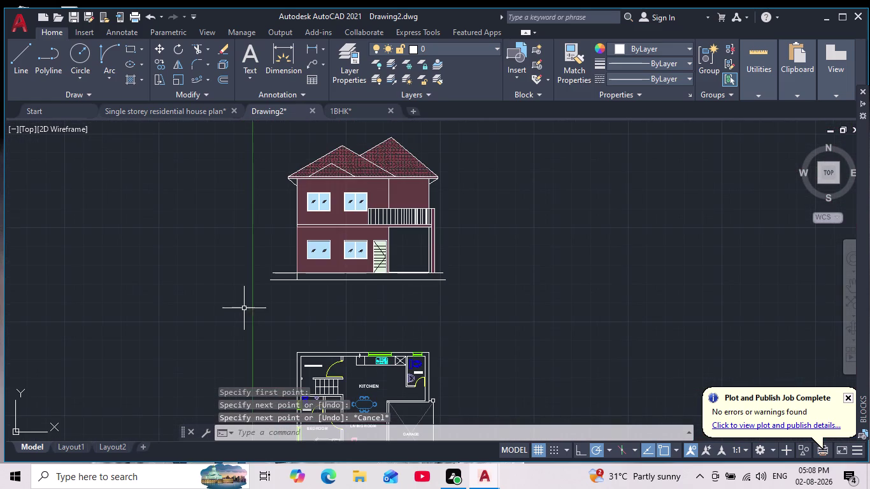
scroll(up, 3)
scroll(up, 3)
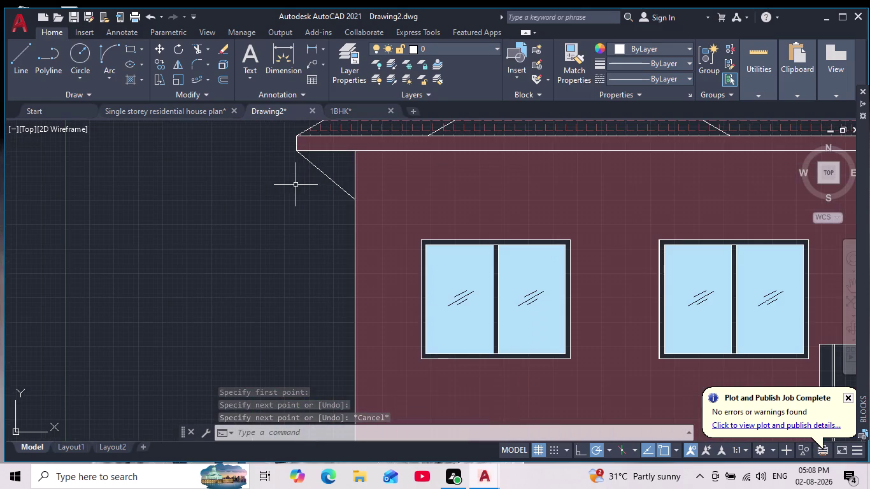
middle_drag(293, 196, 284, 266)
scroll(up, 3)
click(319, 239)
click(290, 266)
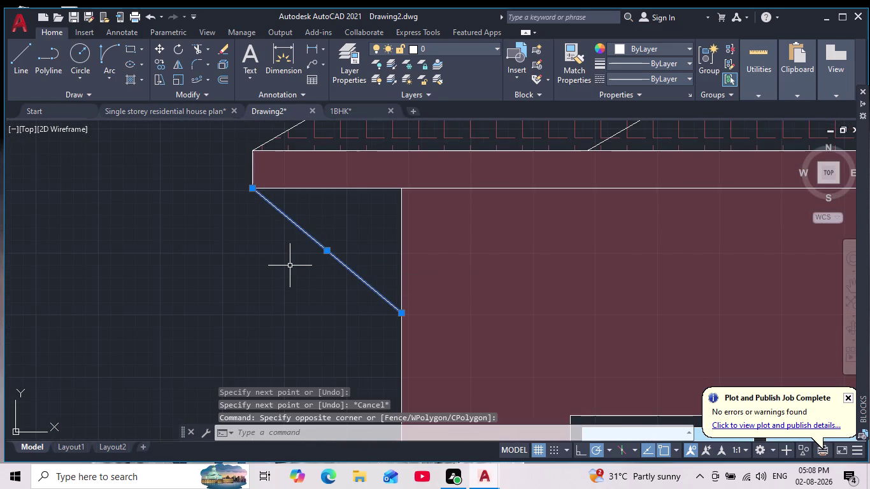
key(Delete)
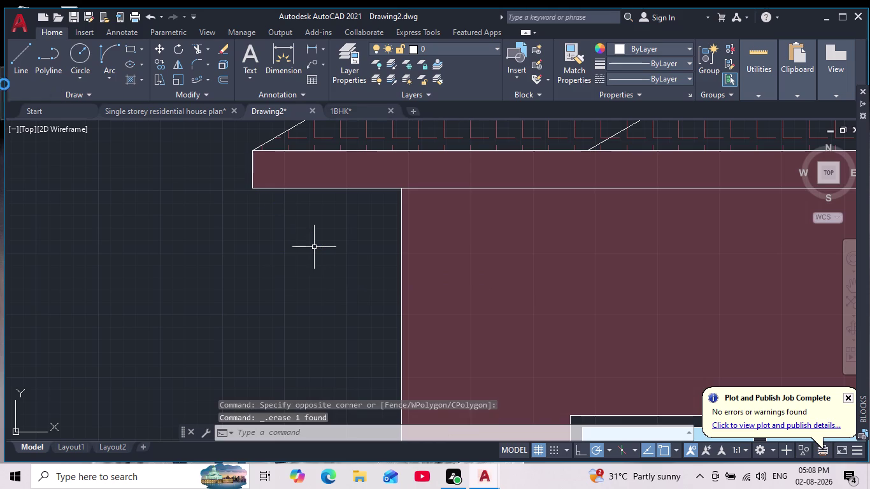
Draw a new bracket line from the left eave corner to a lower wall point.
click(23, 60)
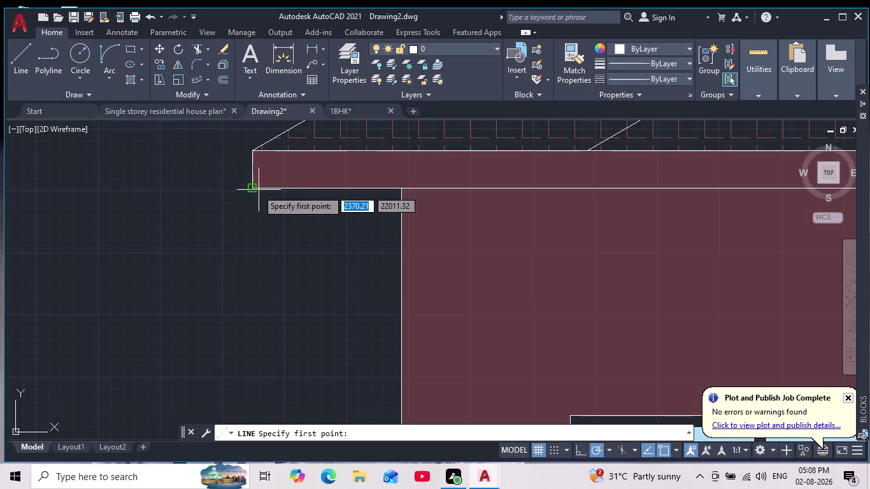
click(251, 190)
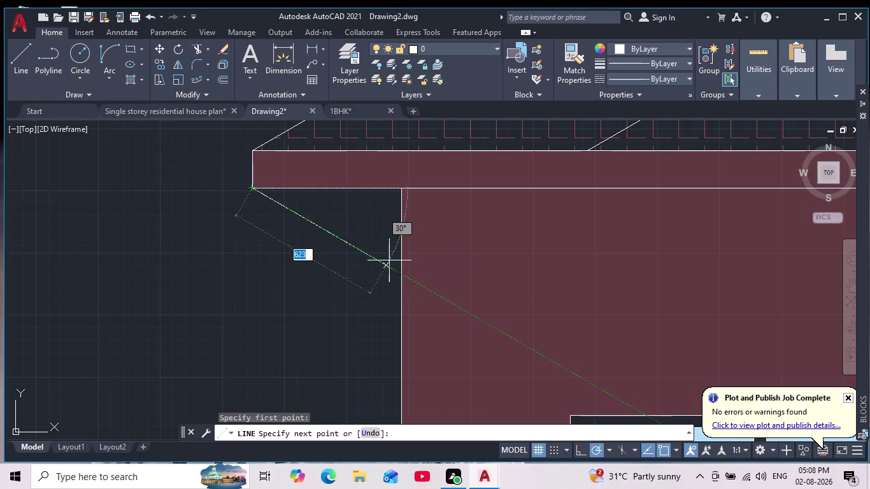
click(403, 277)
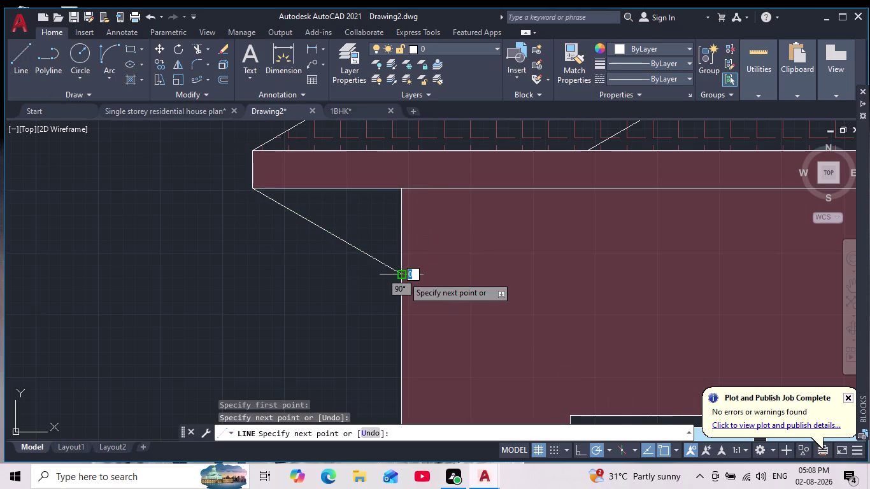
key(Escape)
scroll(down, 3)
middle_drag(382, 308, 370, 289)
scroll(down, 3)
middle_drag(414, 334, 419, 305)
scroll(down, 3)
scroll(up, 3)
scroll(up, 3)
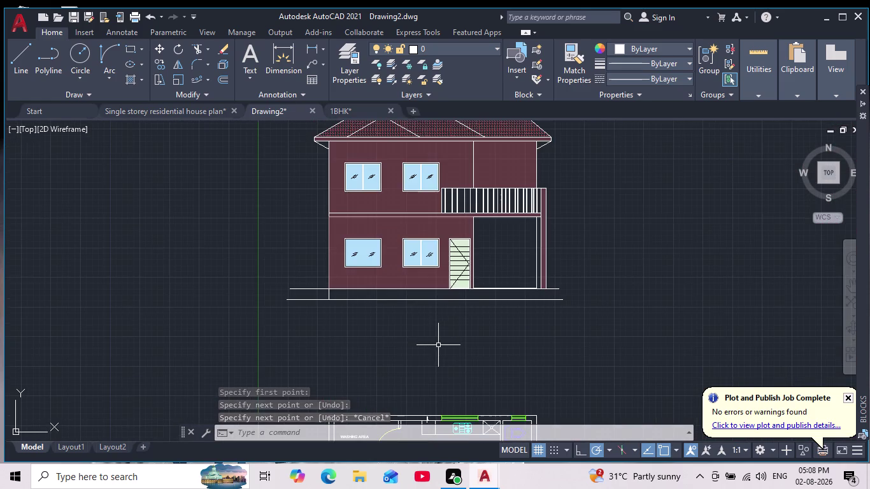
scroll(down, 3)
middle_click(449, 363)
middle_drag(468, 348, 484, 360)
scroll(down, 3)
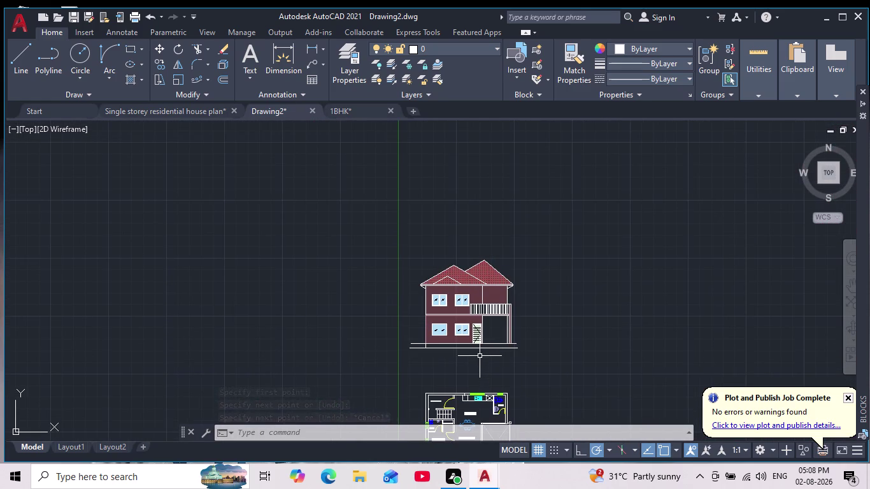
scroll(up, 3)
middle_drag(481, 355, 490, 364)
scroll(up, 3)
scroll(down, 3)
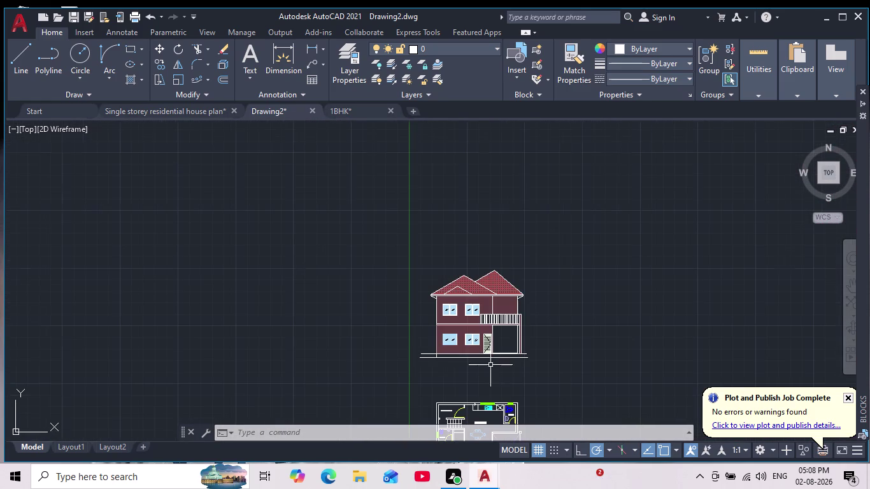
scroll(up, 3)
middle_drag(501, 356, 525, 370)
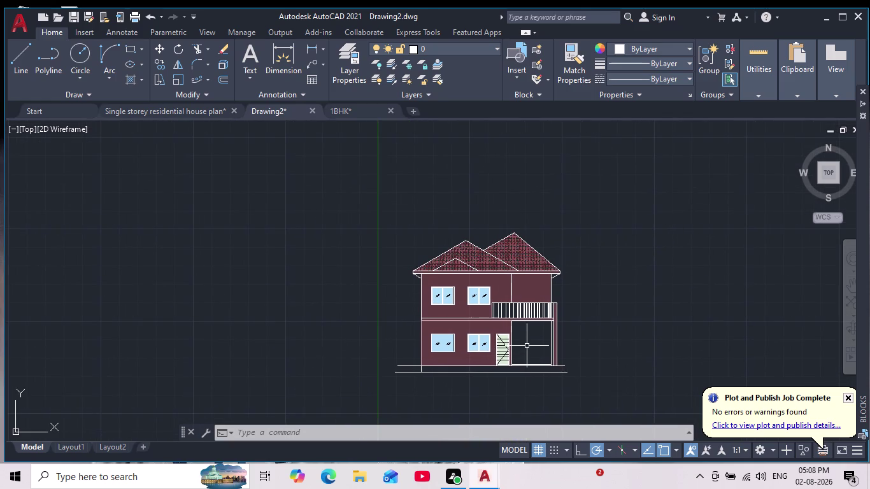
scroll(up, 3)
scroll(down, 3)
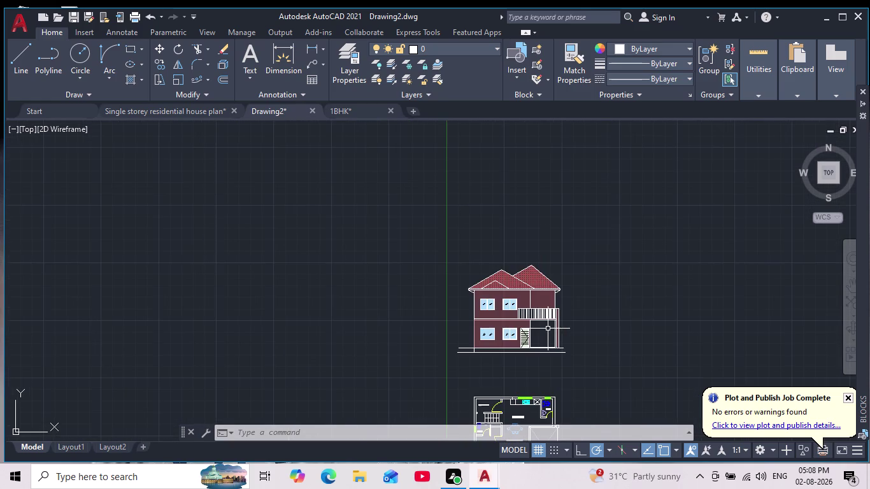
scroll(up, 3)
middle_drag(543, 325, 552, 353)
scroll(down, 3)
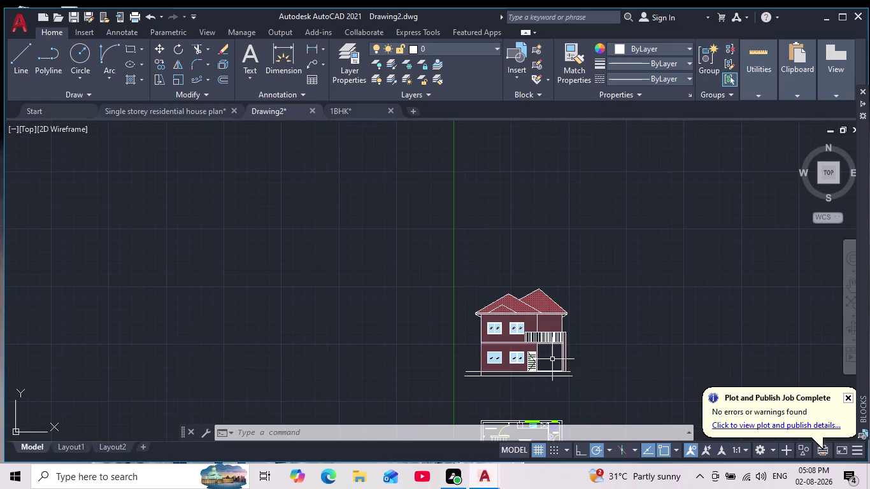
scroll(up, 3)
scroll(up, 3)
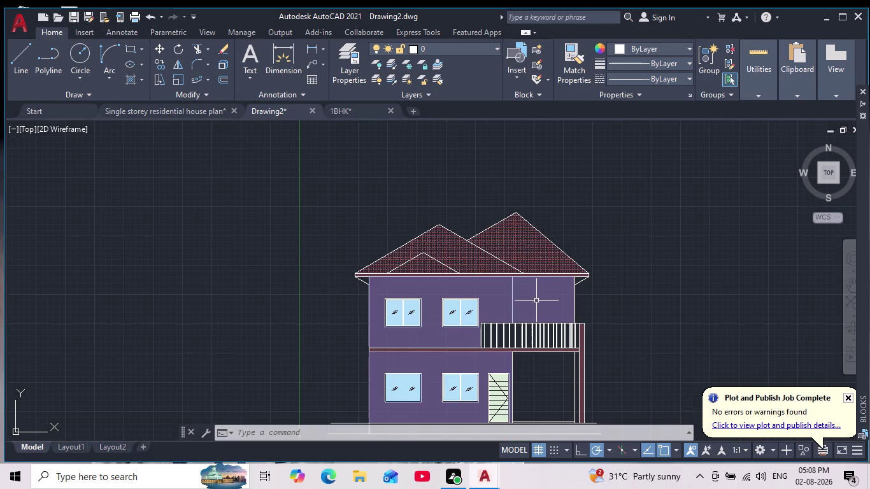
scroll(down, 3)
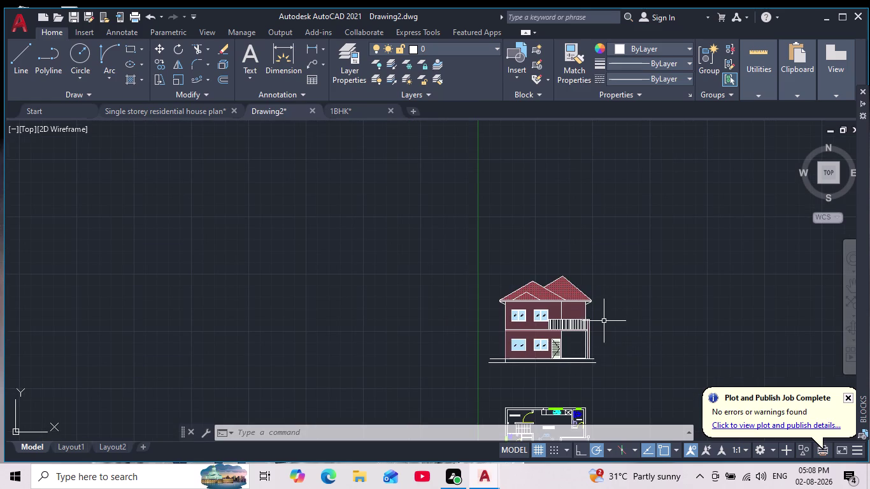
scroll(up, 3)
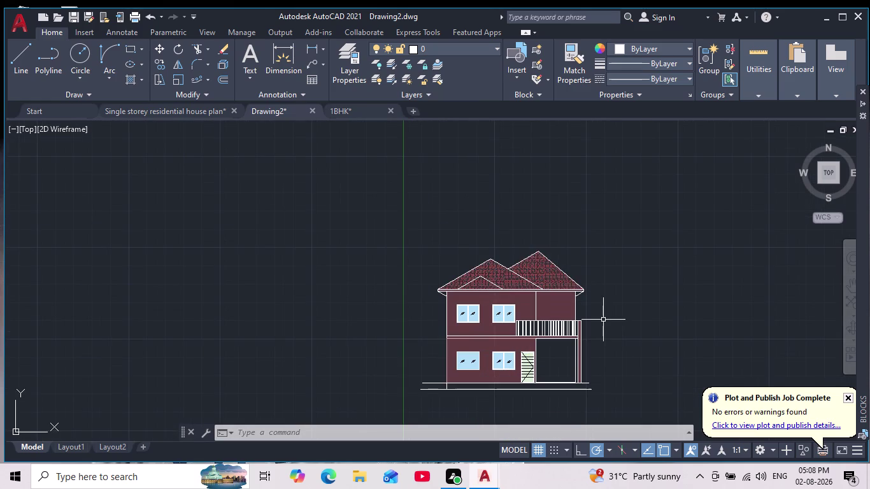
scroll(down, 3)
scroll(up, 3)
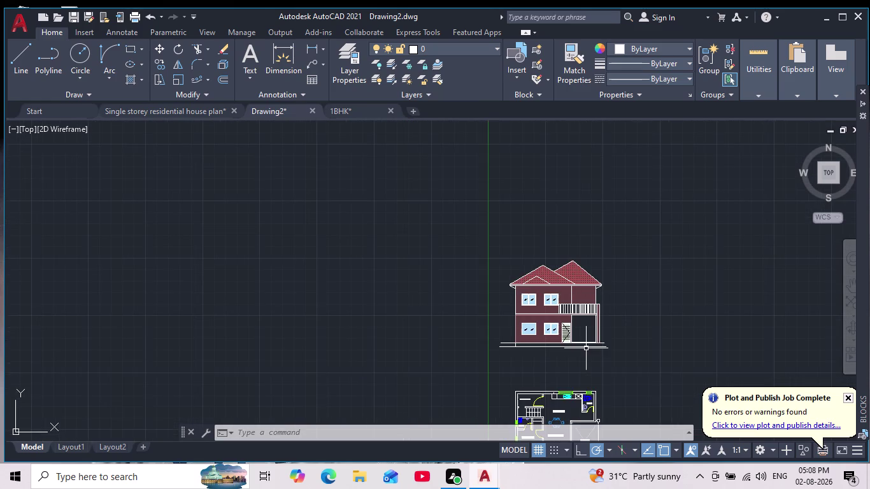
middle_drag(586, 348, 599, 321)
scroll(up, 3)
middle_drag(589, 333, 594, 401)
scroll(down, 3)
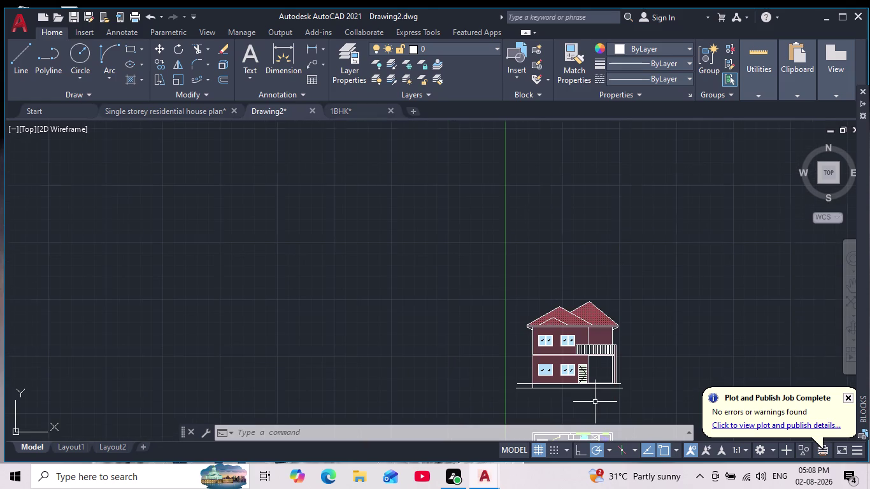
scroll(up, 3)
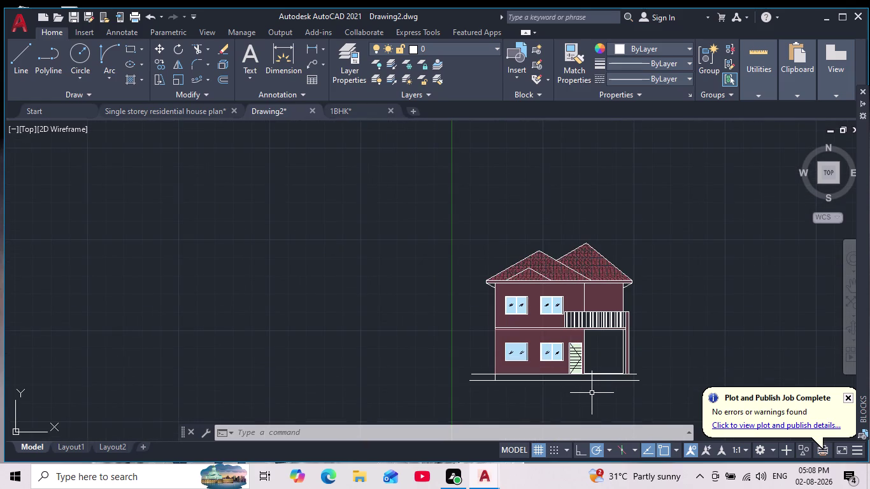
middle_click(591, 392)
scroll(up, 3)
middle_drag(594, 395, 588, 383)
scroll(down, 3)
middle_drag(599, 403, 565, 292)
scroll(up, 3)
scroll(up, 3)
middle_drag(551, 282, 557, 356)
scroll(down, 3)
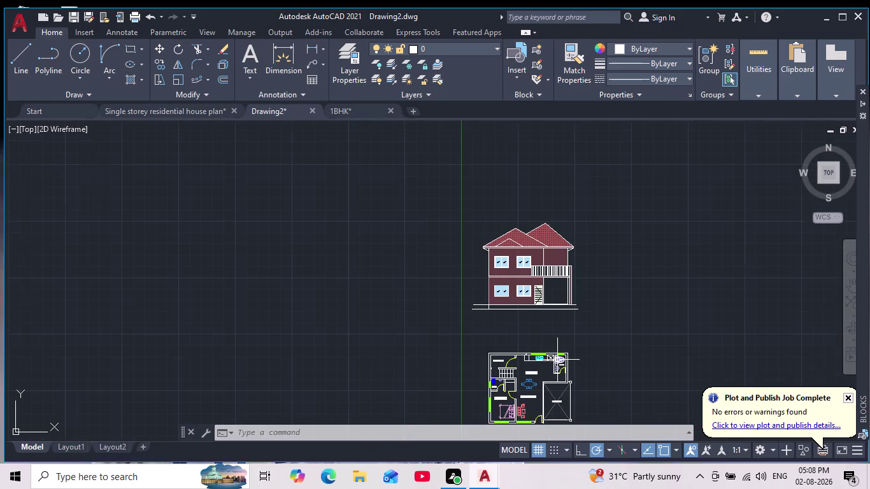
scroll(up, 3)
middle_drag(557, 360, 554, 322)
scroll(up, 3)
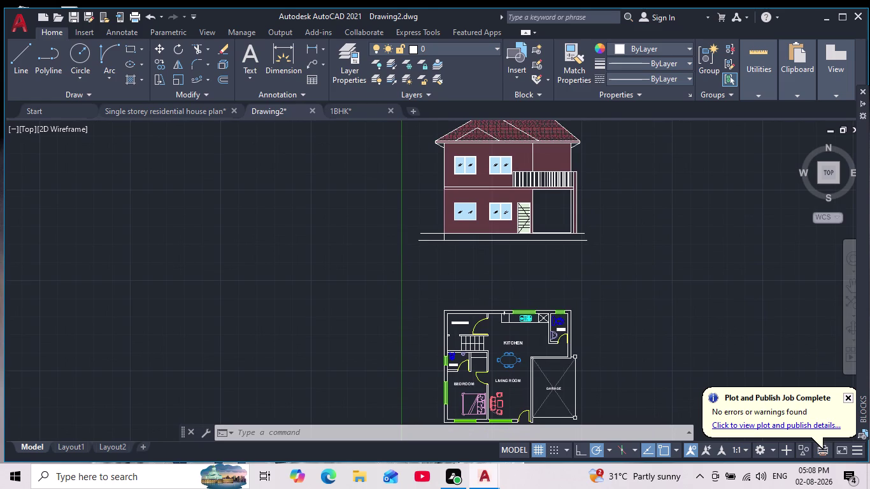
scroll(up, 3)
middle_drag(540, 316, 540, 294)
scroll(down, 3)
scroll(up, 3)
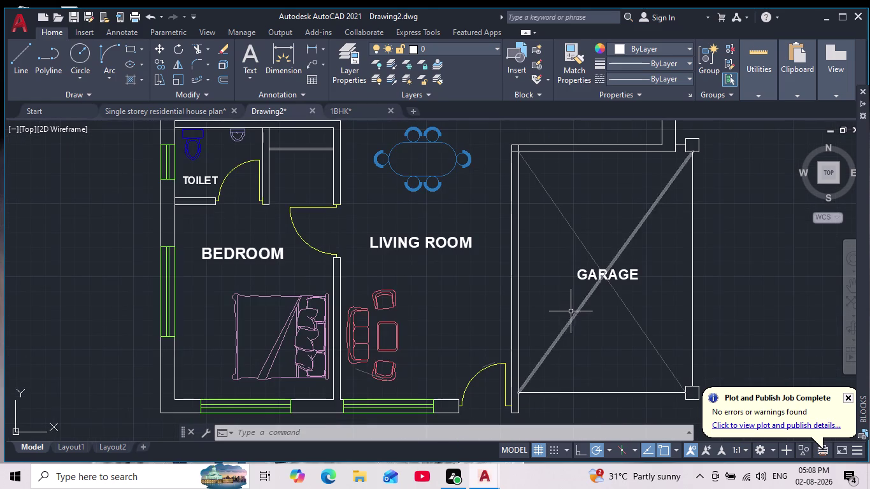
scroll(down, 3)
scroll(down, 3)
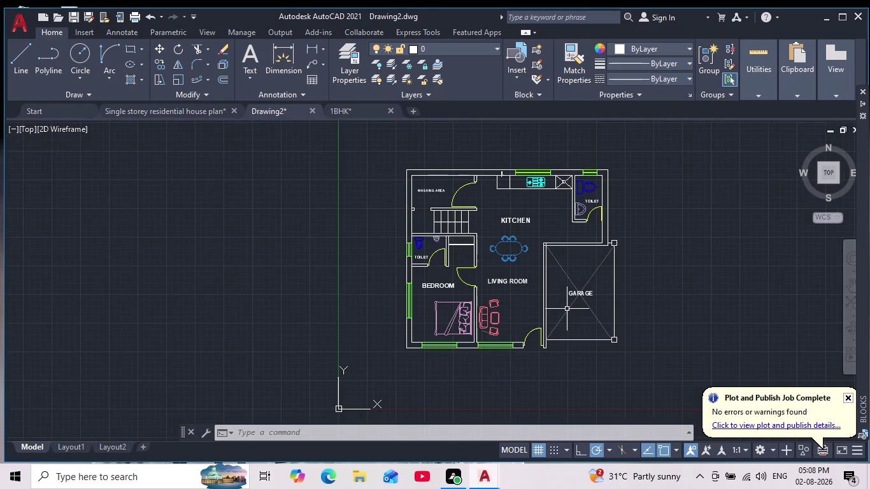
middle_drag(566, 309, 571, 316)
scroll(up, 3)
middle_drag(561, 272, 624, 406)
scroll(up, 3)
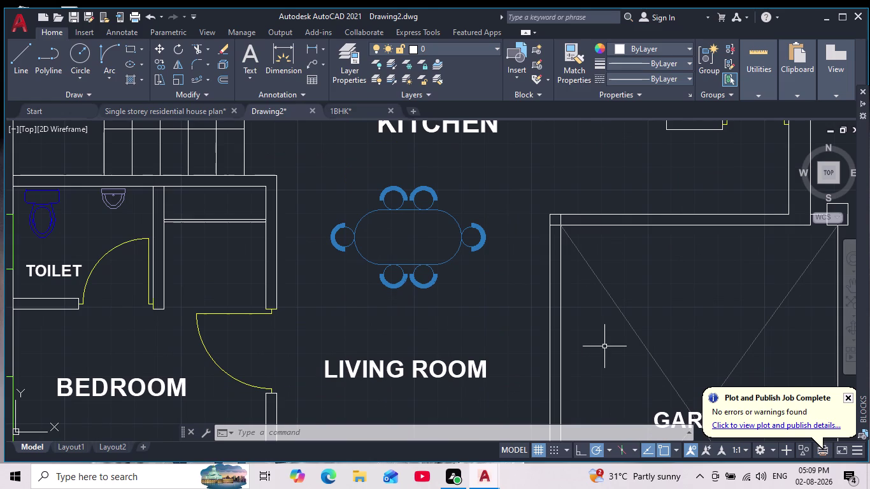
scroll(down, 3)
middle_click(614, 249)
scroll(down, 3)
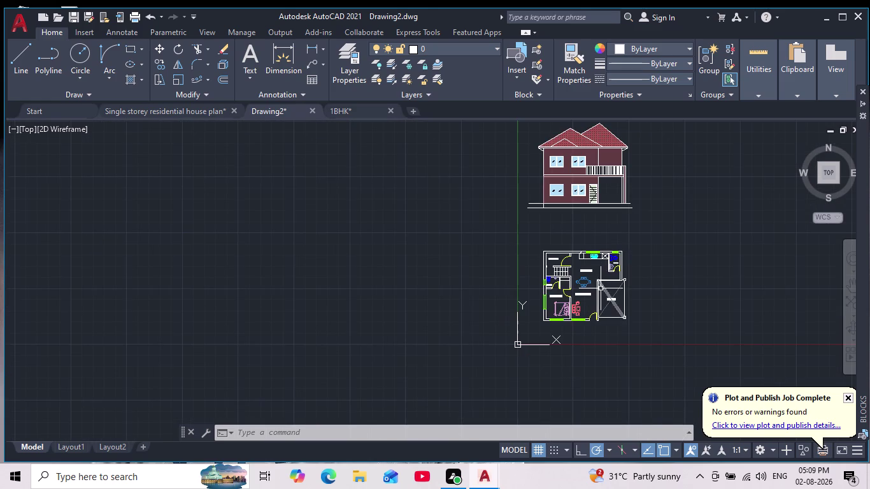
Erase the stray vertical line in the garage opening.
scroll(up, 3)
middle_drag(611, 202, 608, 274)
scroll(up, 3)
scroll(down, 3)
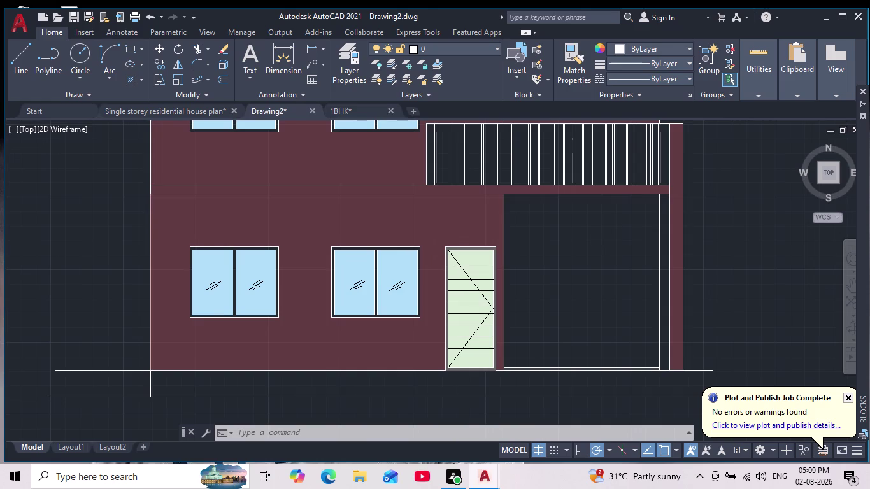
scroll(down, 3)
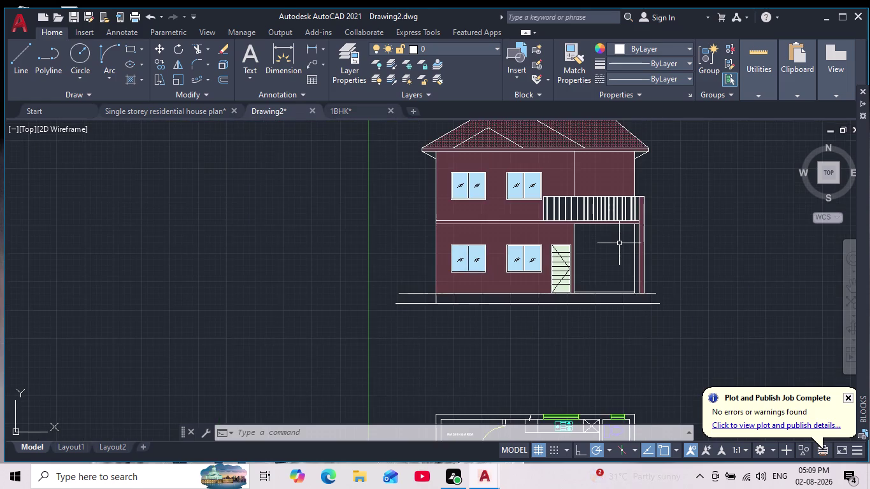
scroll(down, 3)
scroll(up, 3)
scroll(down, 3)
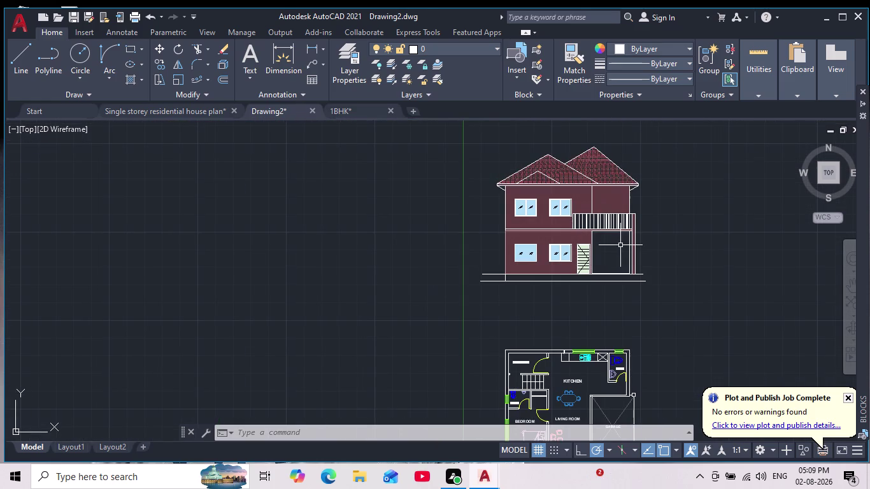
scroll(down, 3)
scroll(up, 3)
scroll(up, 3)
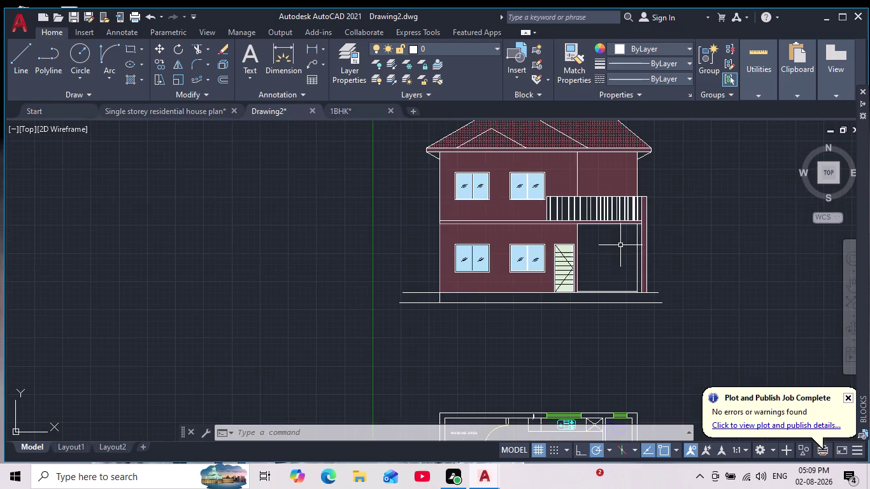
middle_drag(620, 245, 611, 279)
scroll(down, 3)
scroll(up, 3)
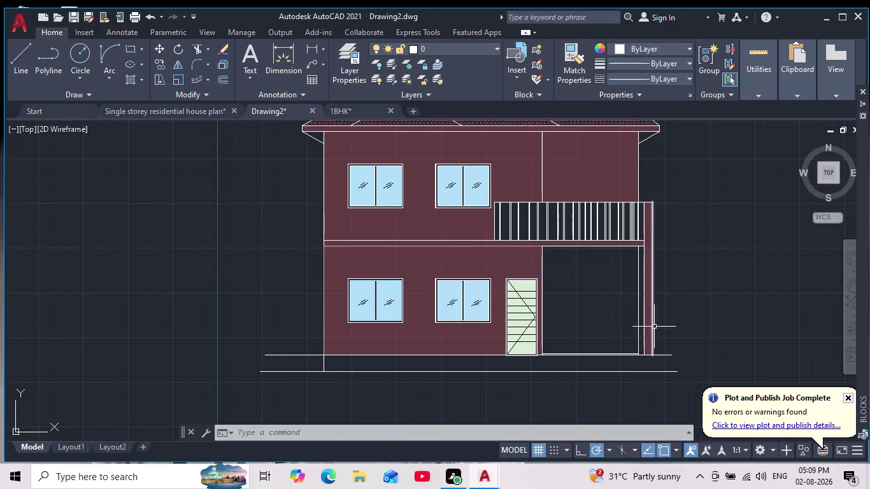
scroll(up, 3)
scroll(down, 3)
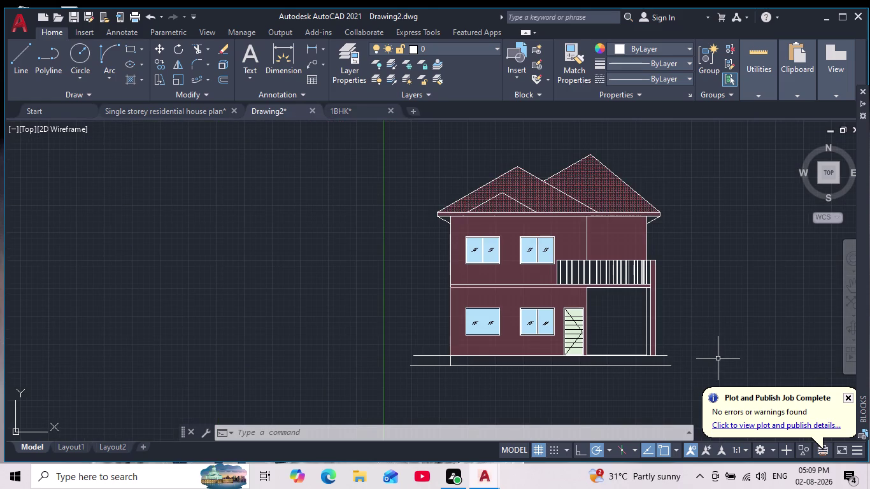
scroll(down, 3)
scroll(up, 3)
scroll(up, 3)
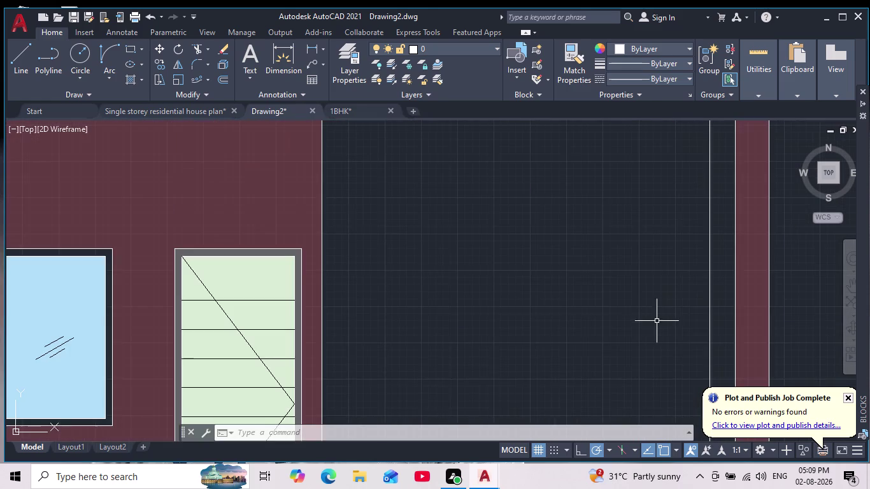
scroll(down, 3)
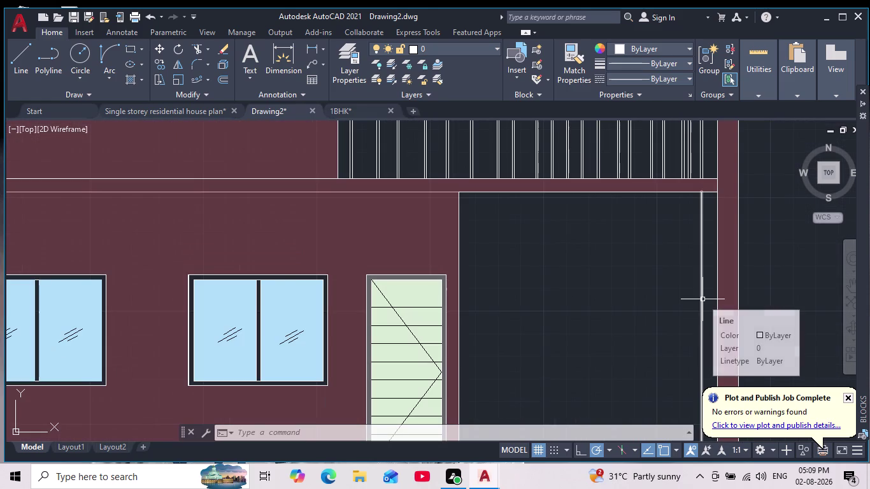
click(702, 299)
key(Delete)
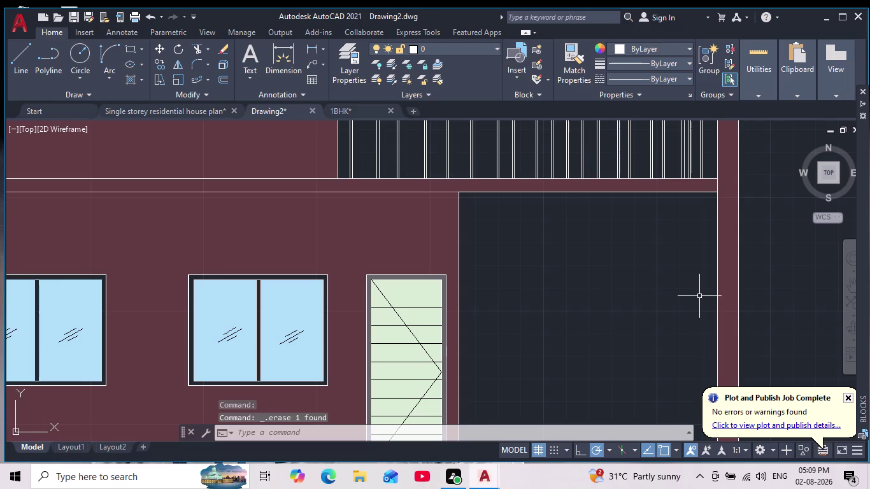
Draw a vertical line from the garage floor up to the underside of the slab.
scroll(down, 3)
scroll(down, 3)
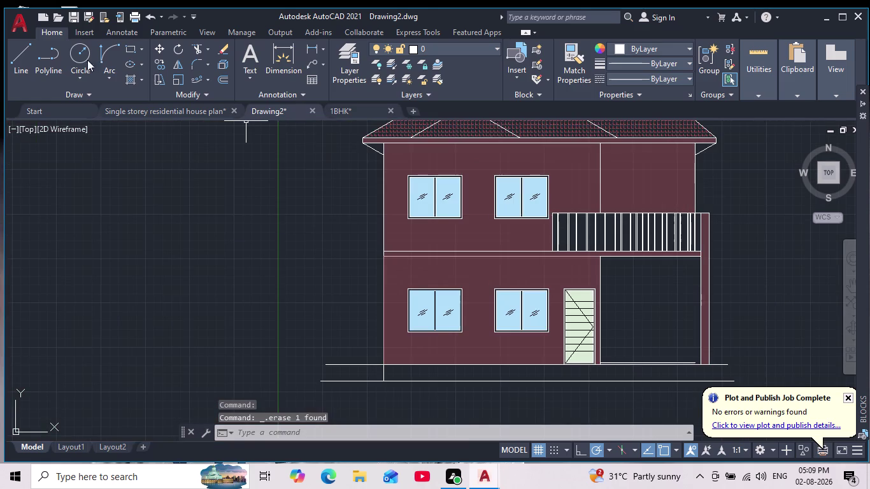
click(21, 56)
scroll(up, 3)
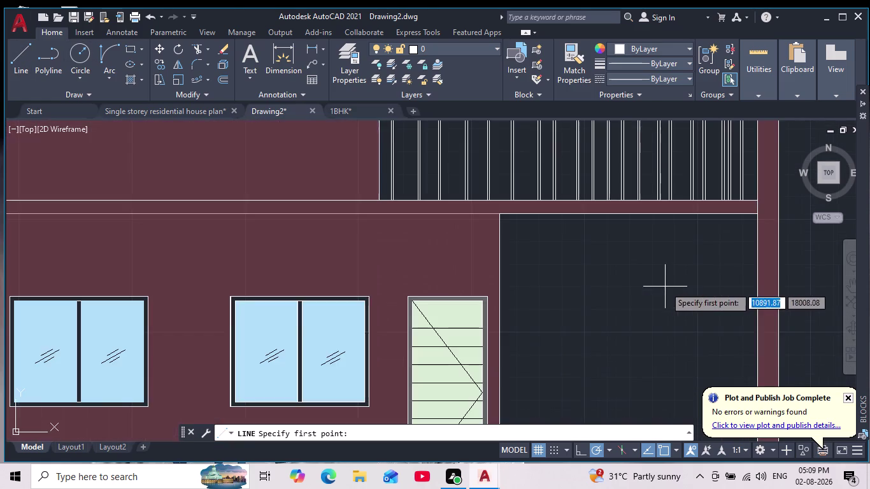
scroll(down, 3)
middle_drag(699, 319, 660, 276)
scroll(up, 3)
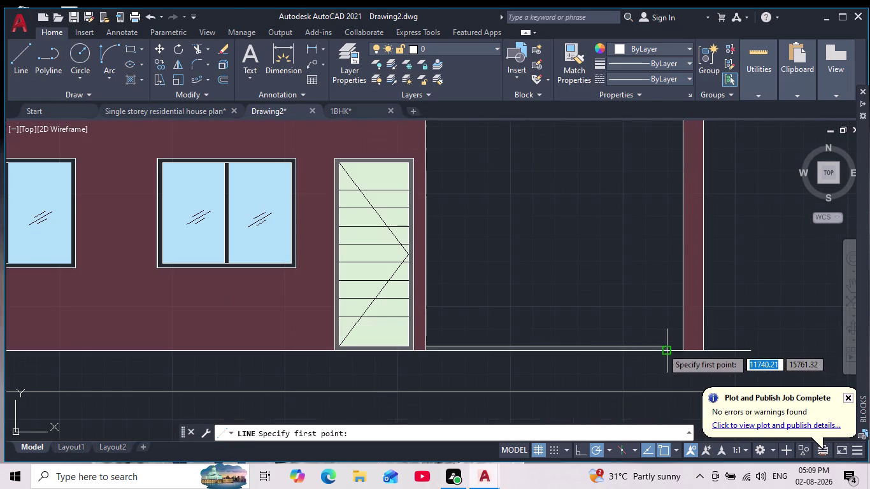
click(623, 347)
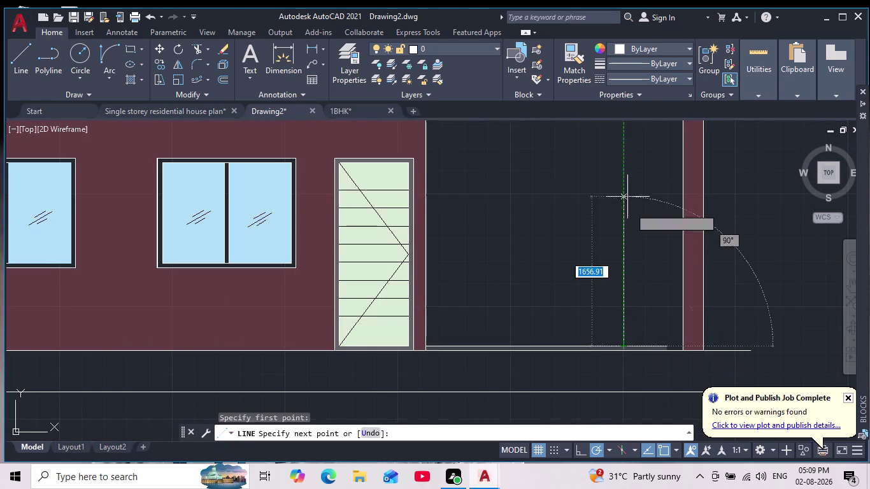
middle_drag(611, 172, 621, 248)
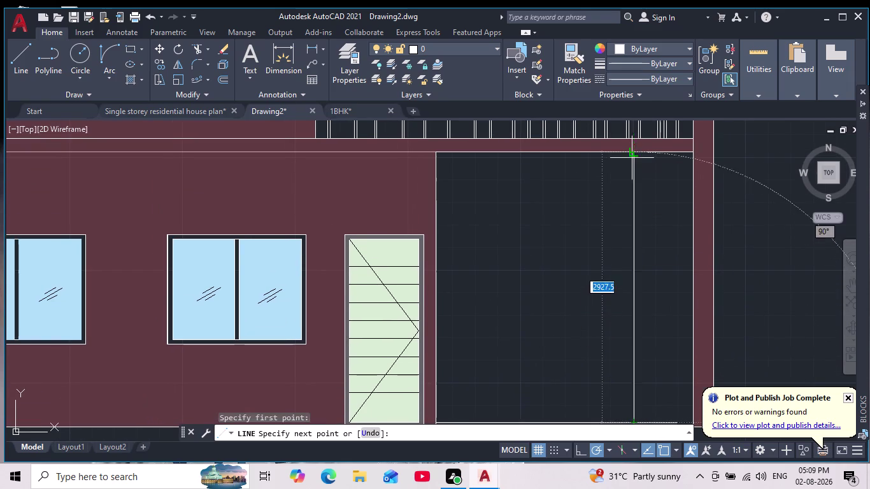
click(632, 154)
key(Escape)
scroll(down, 3)
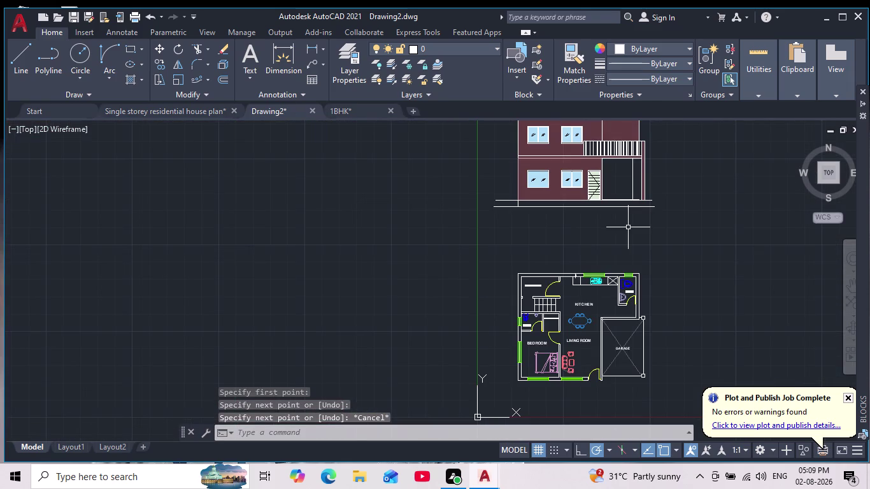
middle_drag(627, 228, 628, 347)
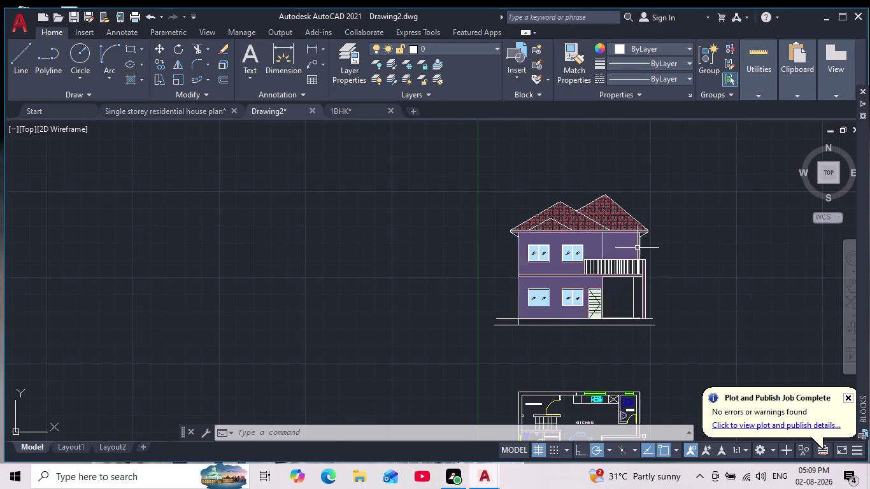
Erase the solid maroon wall hatch.
scroll(up, 3)
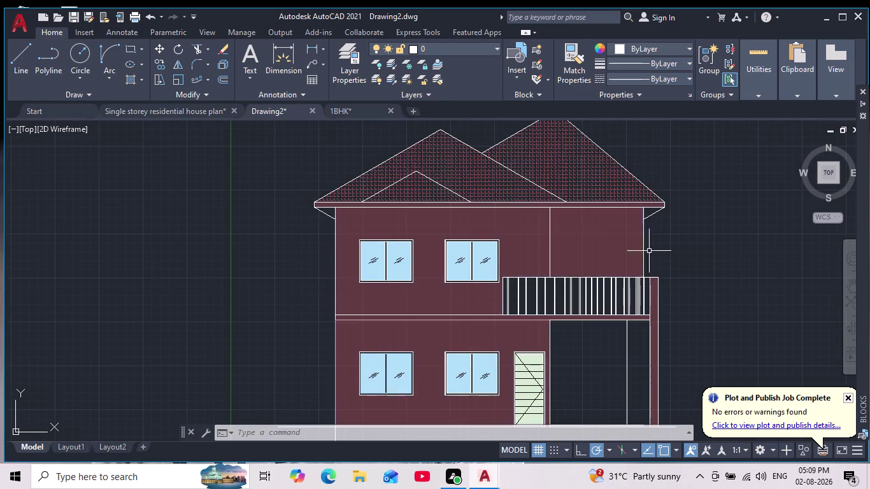
click(595, 247)
key(Delete)
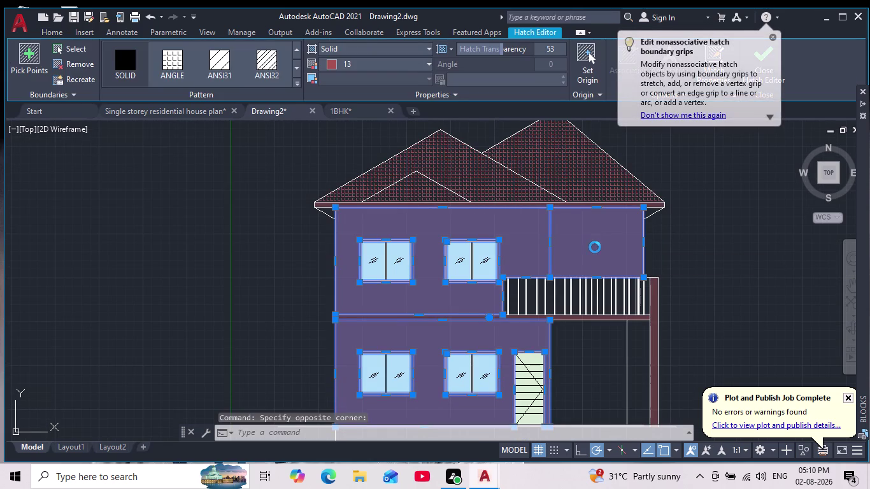
Erase the short vertical edge line at the upper storey's right side.
click(642, 246)
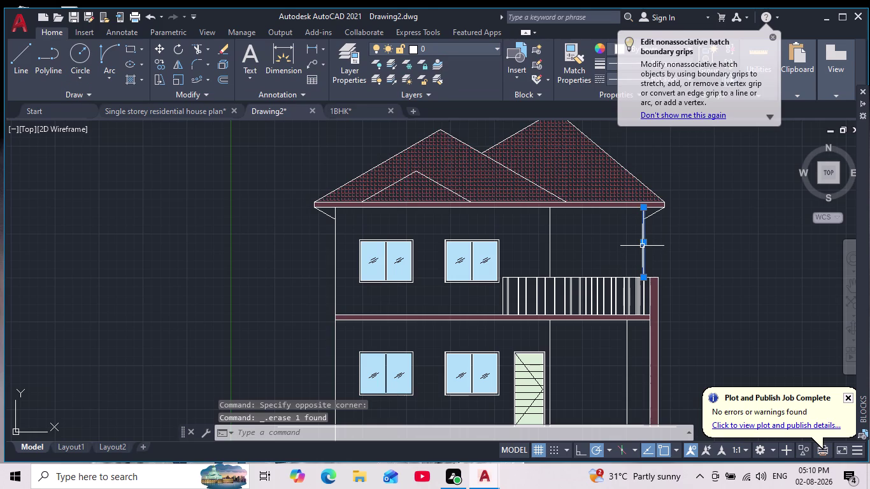
key(Delete)
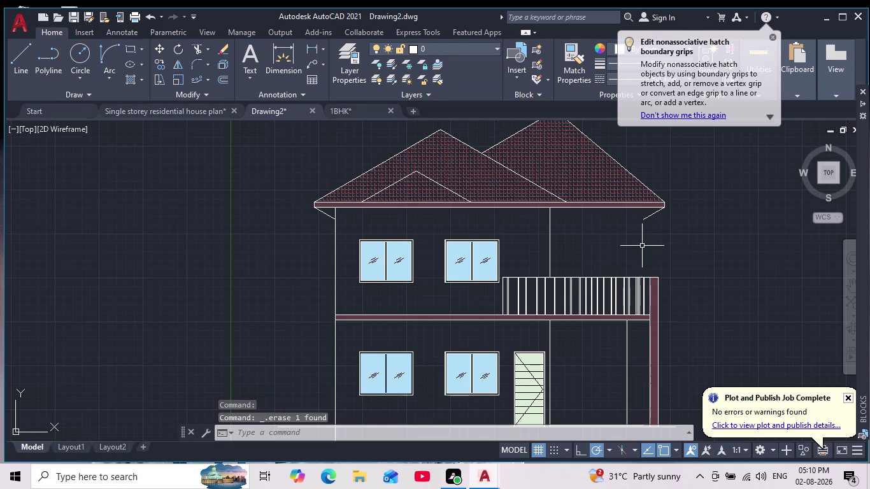
click(17, 51)
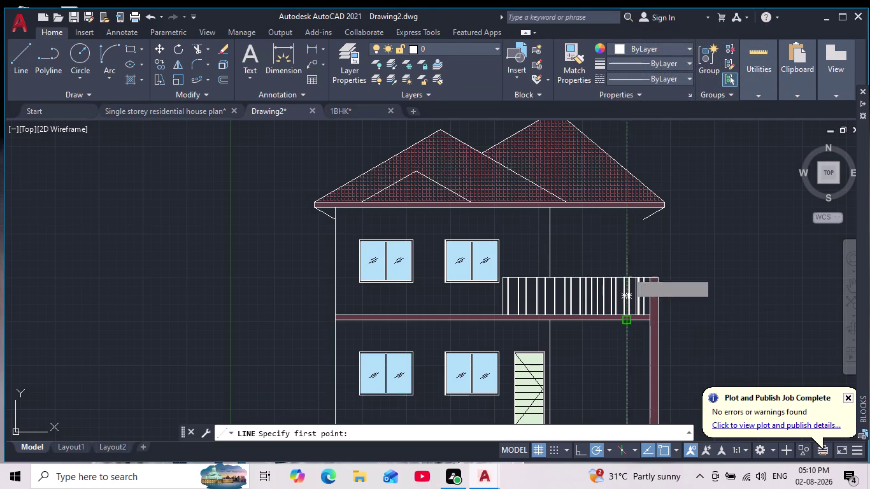
Turn on Ortho mode and draw a short vertical line from the balcony slab.
click(622, 203)
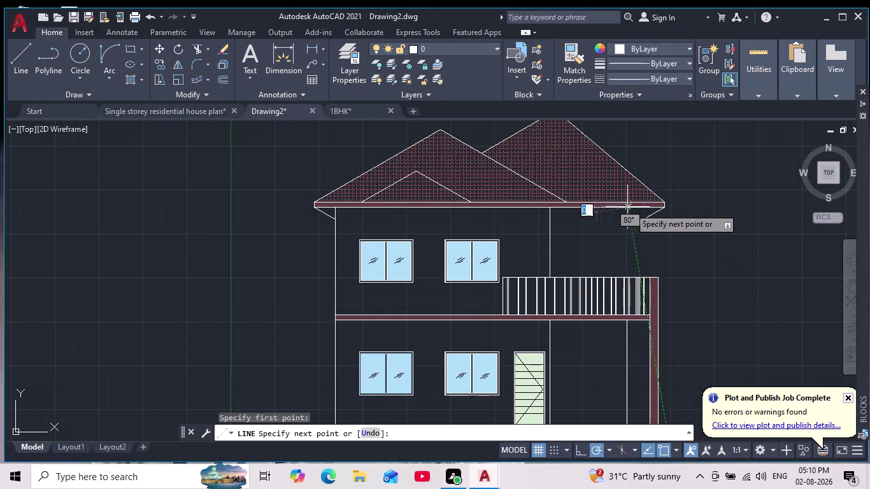
scroll(up, 3)
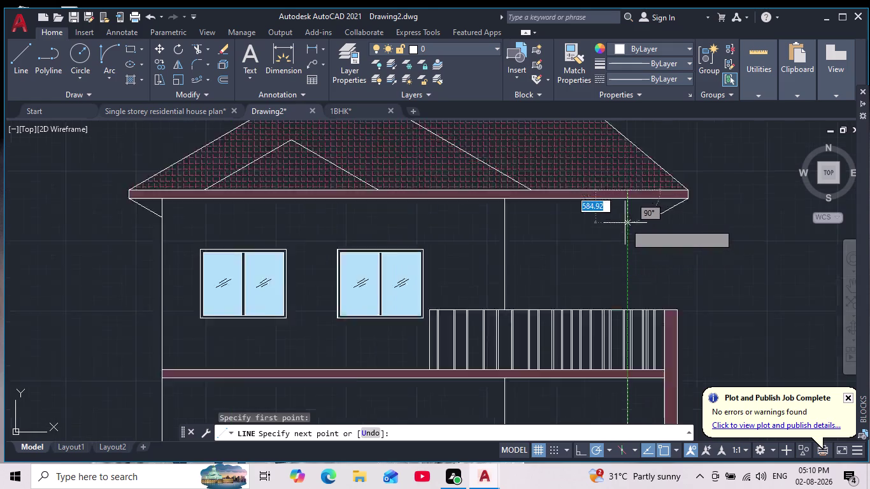
key(Escape)
click(21, 62)
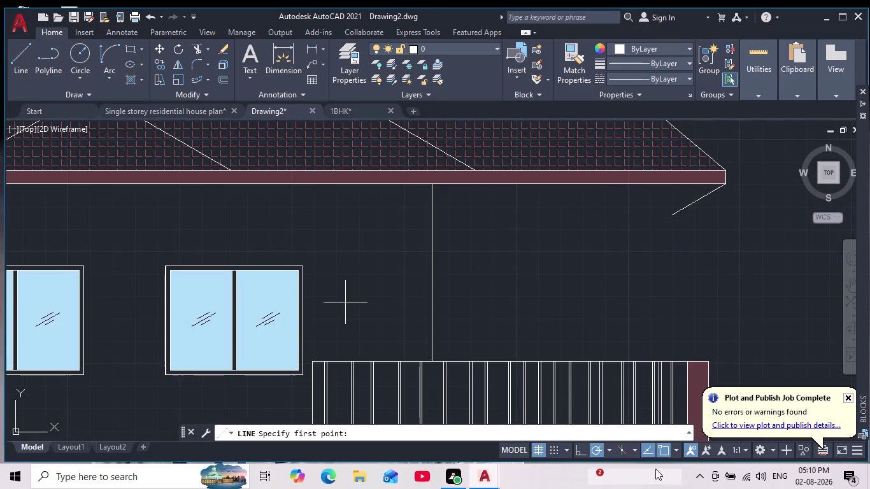
click(578, 448)
scroll(down, 3)
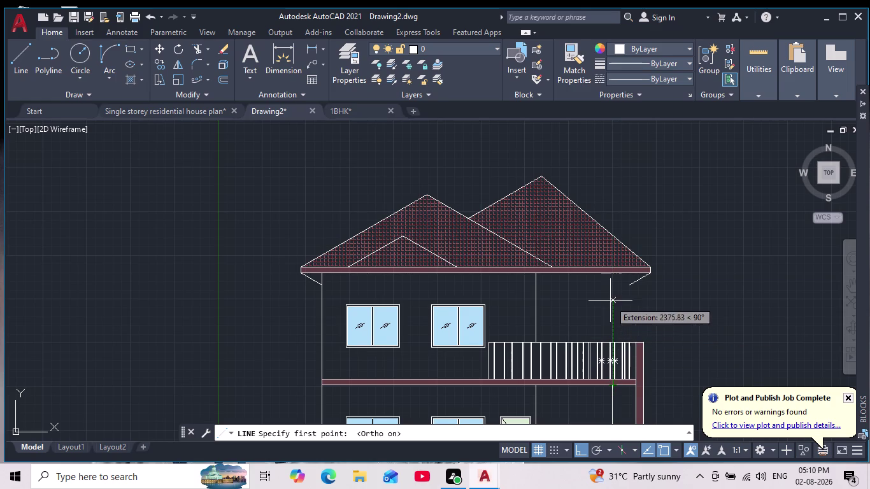
click(609, 276)
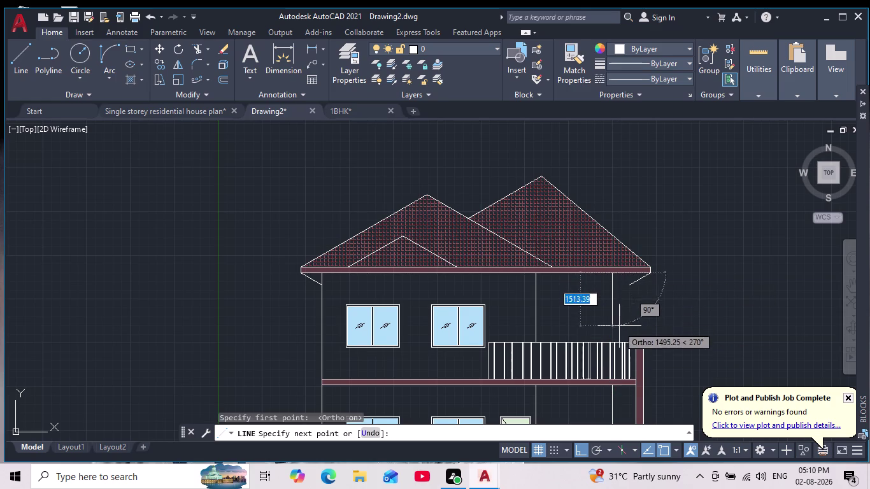
click(609, 342)
key(Escape)
Erase the short diagonal bracket under the right roof eave.
scroll(down, 3)
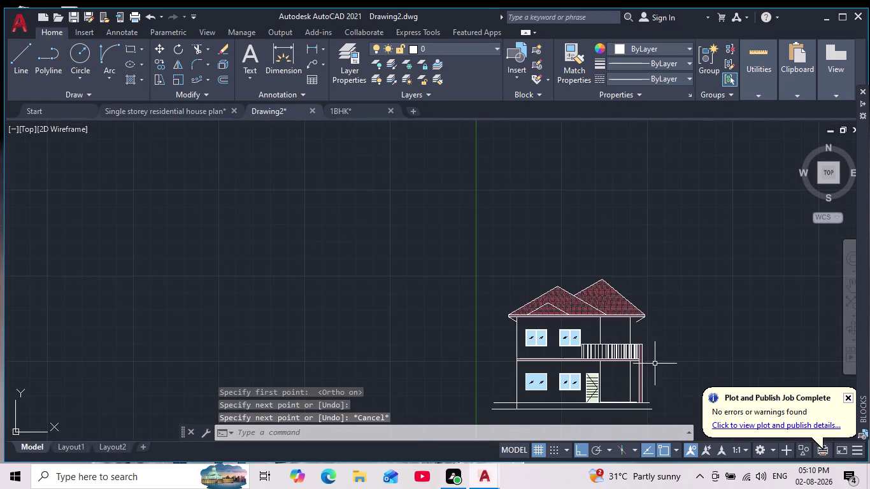
scroll(up, 3)
click(589, 316)
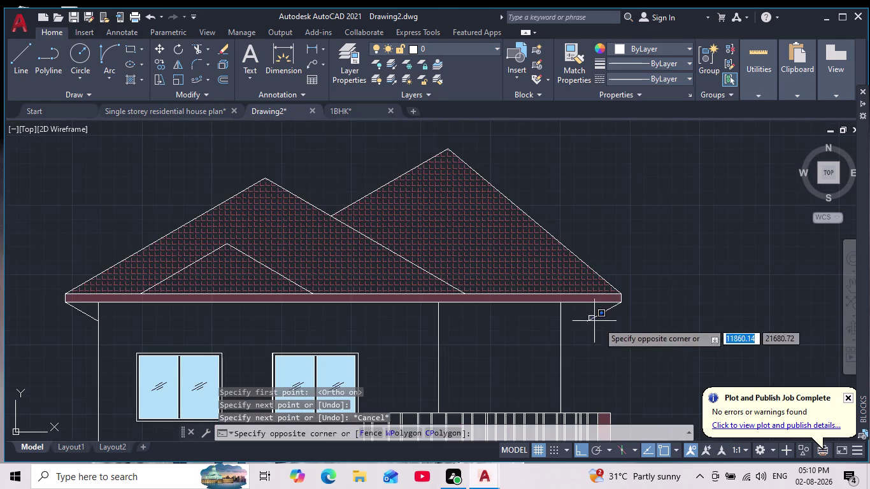
click(610, 327)
click(609, 327)
click(587, 312)
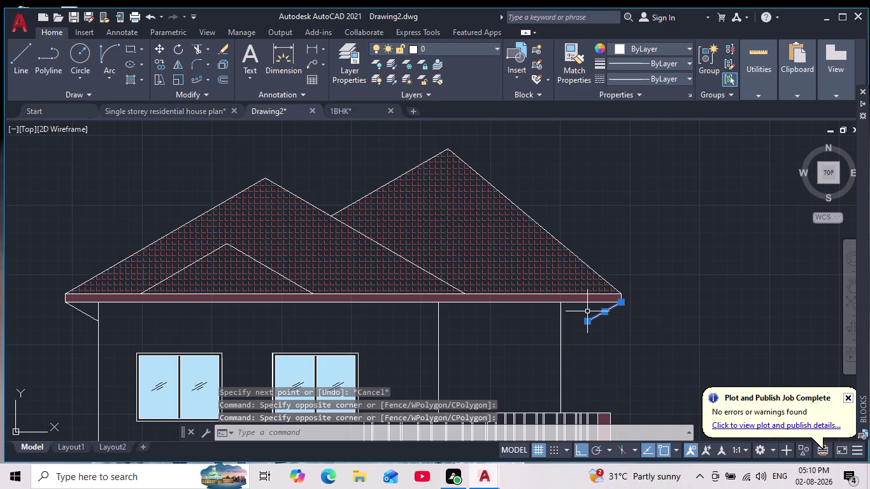
key(Delete)
scroll(down, 3)
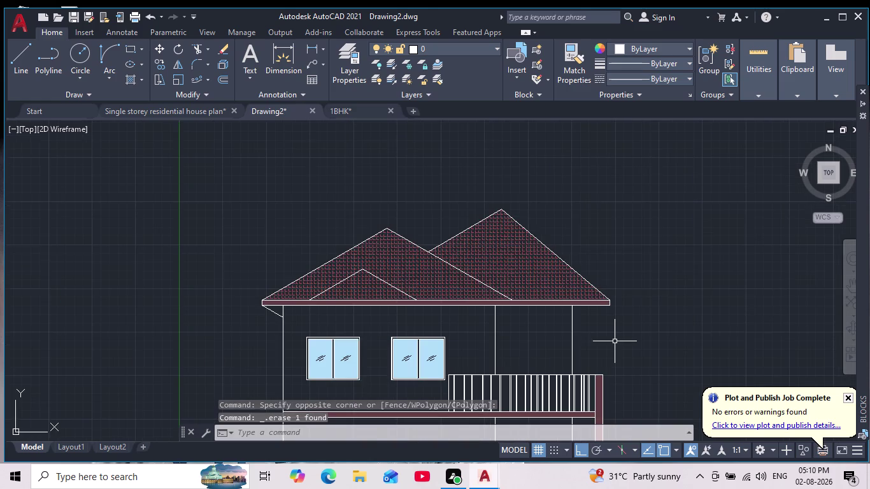
middle_drag(614, 340, 609, 309)
scroll(down, 3)
scroll(up, 3)
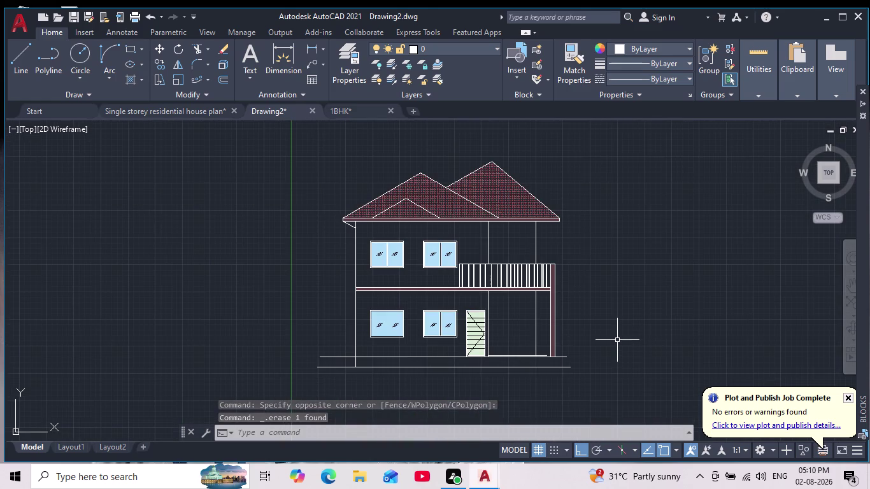
scroll(down, 3)
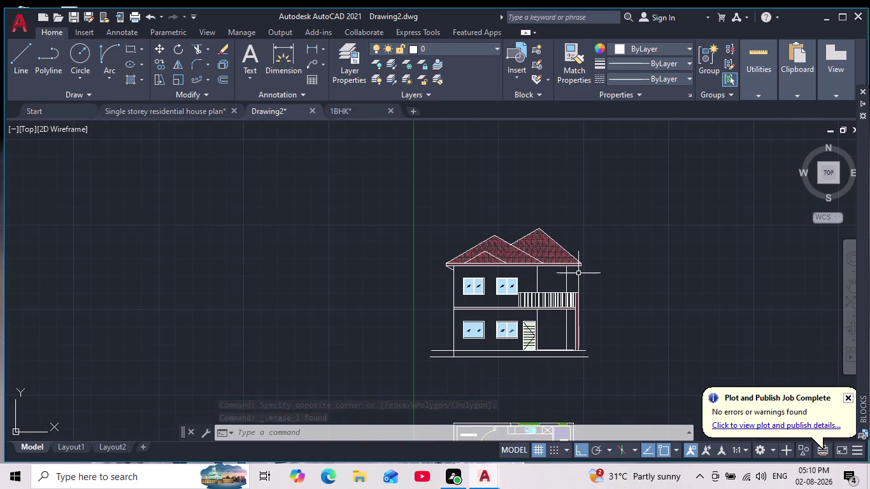
scroll(down, 3)
scroll(up, 3)
scroll(up, 3)
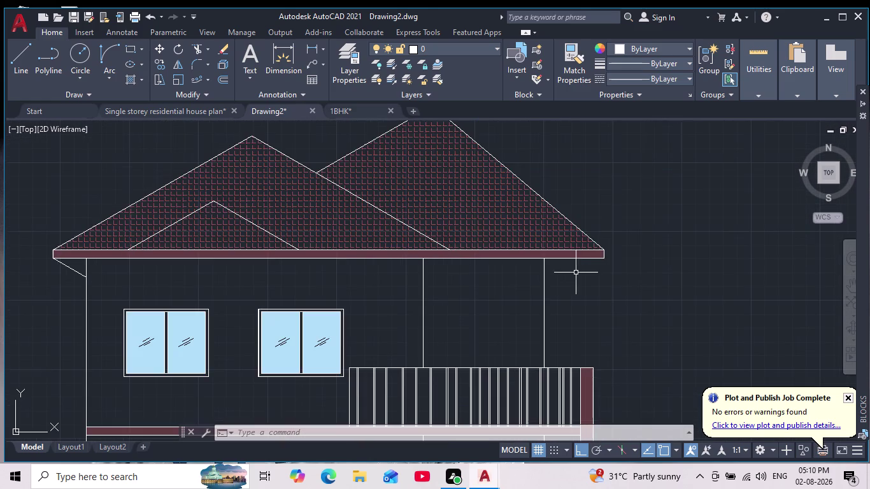
scroll(down, 3)
scroll(down, 3)
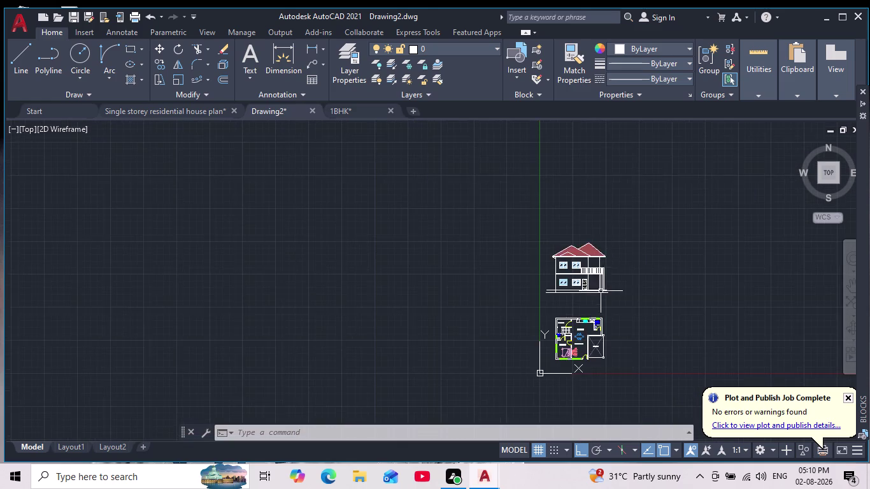
scroll(up, 3)
scroll(up, 3)
middle_drag(578, 311, 567, 256)
scroll(down, 3)
scroll(up, 3)
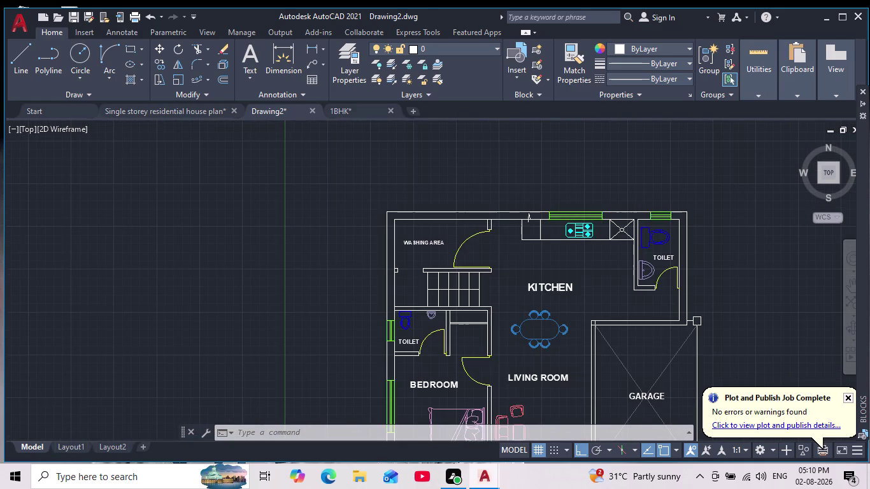
scroll(down, 3)
scroll(down, 3)
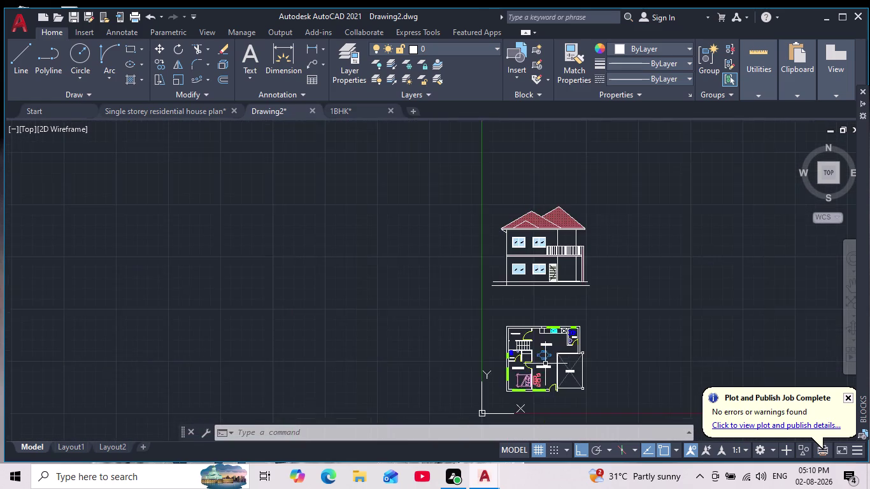
scroll(up, 3)
middle_drag(548, 364, 520, 458)
scroll(down, 3)
middle_drag(578, 255, 547, 387)
scroll(down, 3)
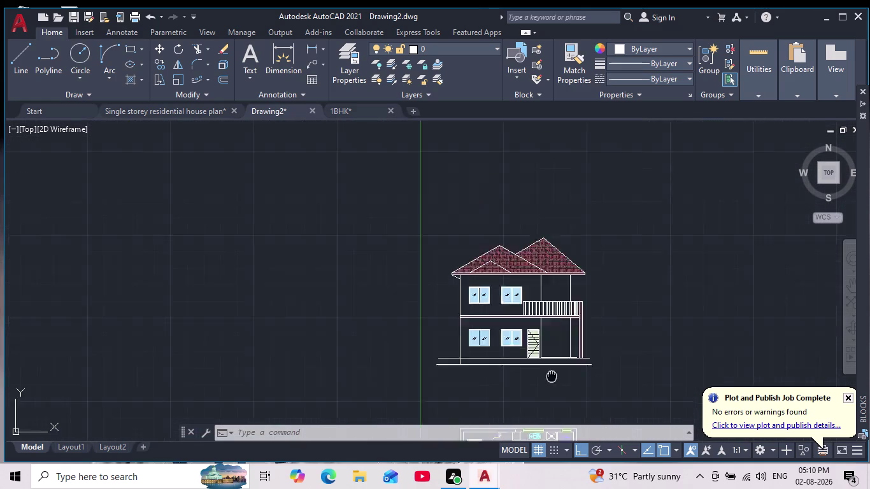
scroll(down, 3)
middle_drag(546, 388, 539, 415)
scroll(up, 3)
scroll(up, 3)
middle_drag(538, 380, 547, 290)
scroll(down, 3)
scroll(up, 3)
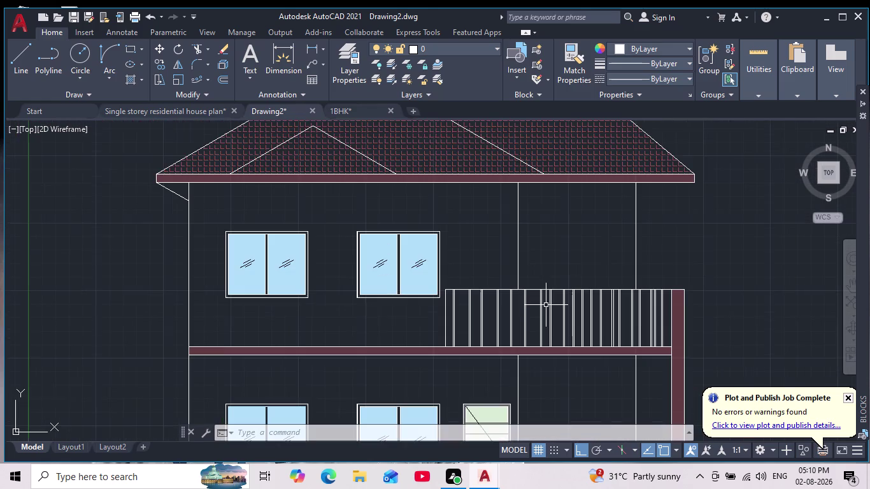
middle_drag(545, 305, 527, 314)
middle_drag(562, 380, 530, 275)
scroll(down, 3)
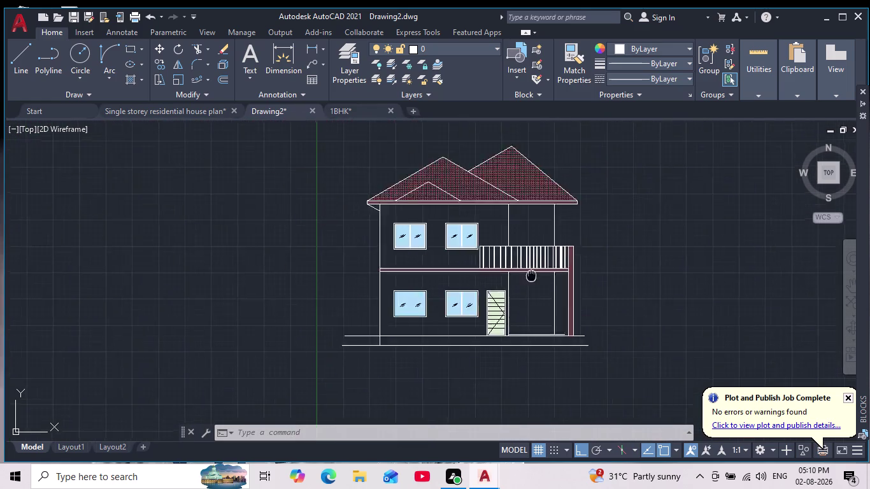
scroll(down, 3)
scroll(up, 3)
middle_drag(530, 289, 527, 331)
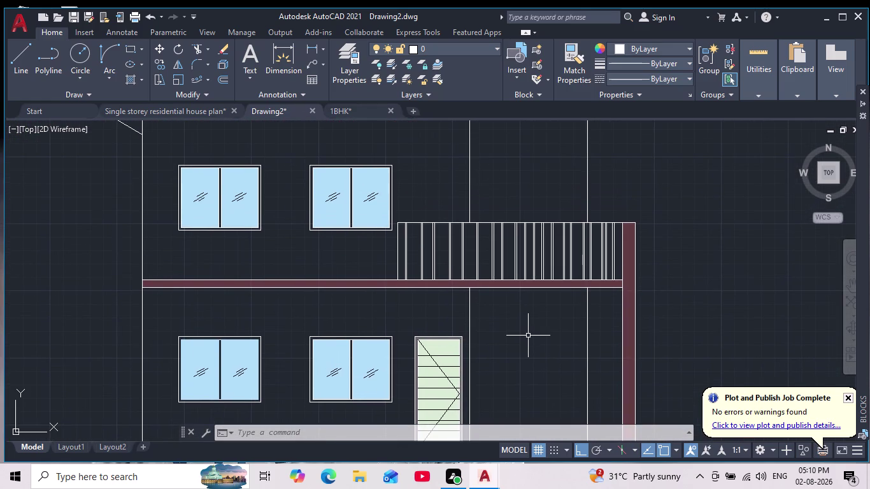
scroll(down, 3)
scroll(down, 3)
scroll(up, 3)
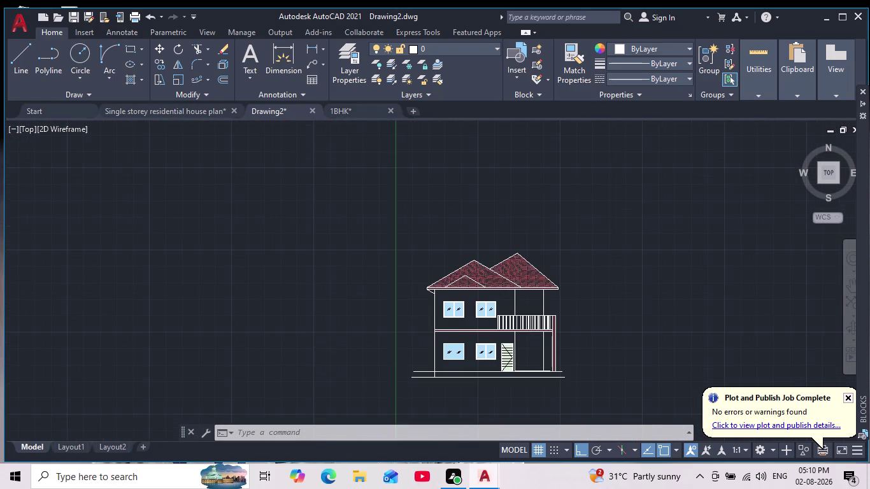
scroll(down, 3)
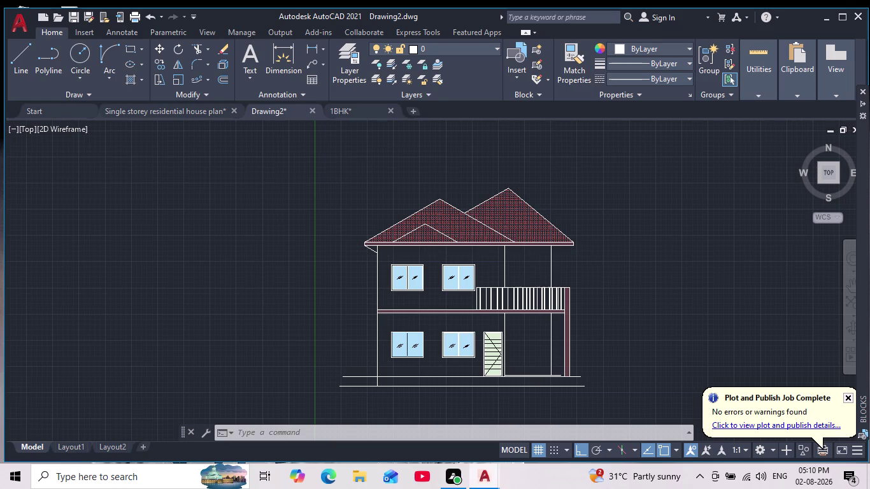
scroll(up, 3)
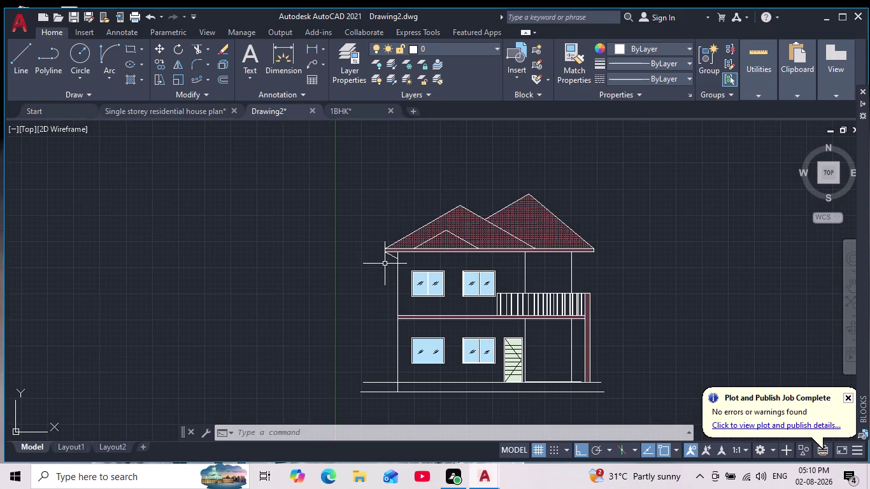
scroll(up, 3)
scroll(down, 3)
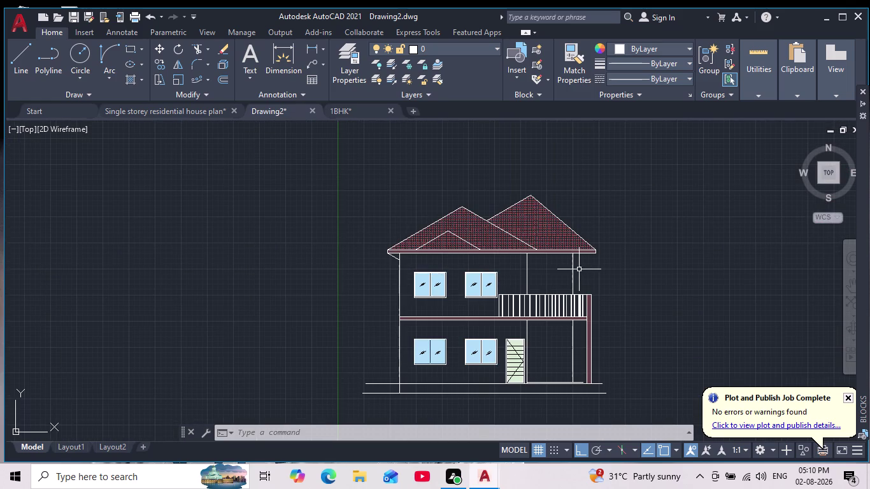
middle_drag(589, 263, 585, 310)
scroll(up, 3)
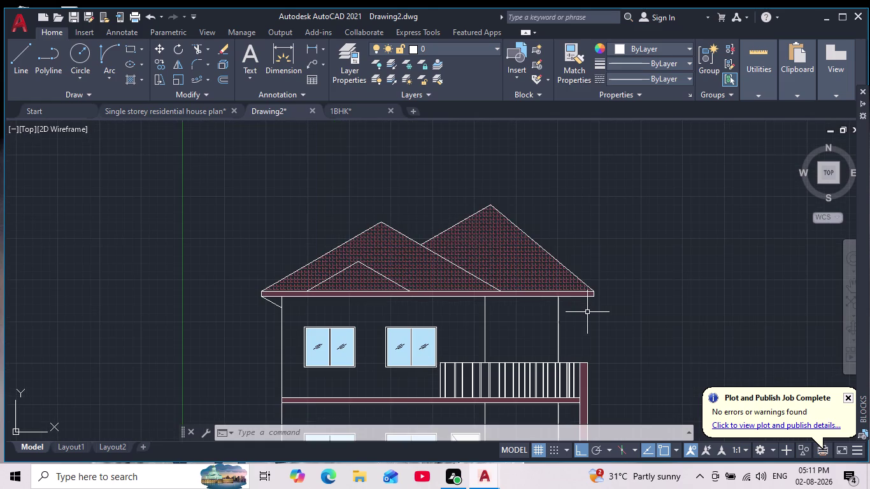
scroll(down, 3)
scroll(up, 3)
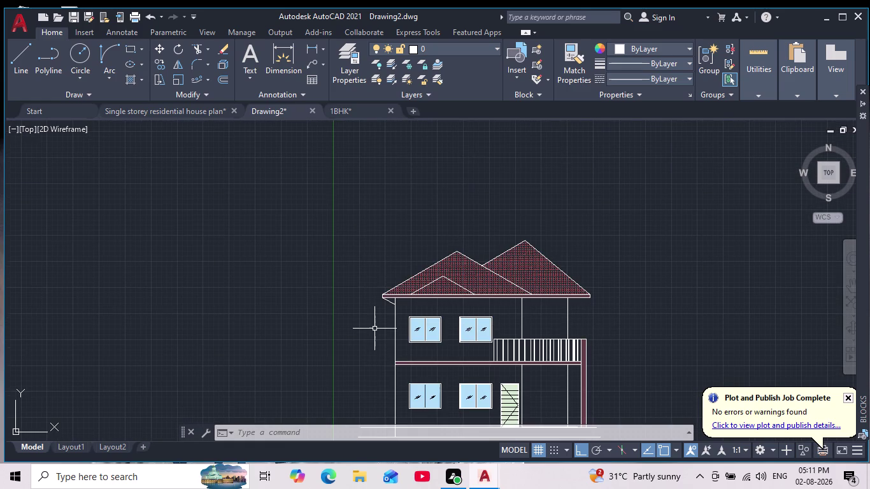
scroll(up, 3)
scroll(down, 3)
scroll(up, 3)
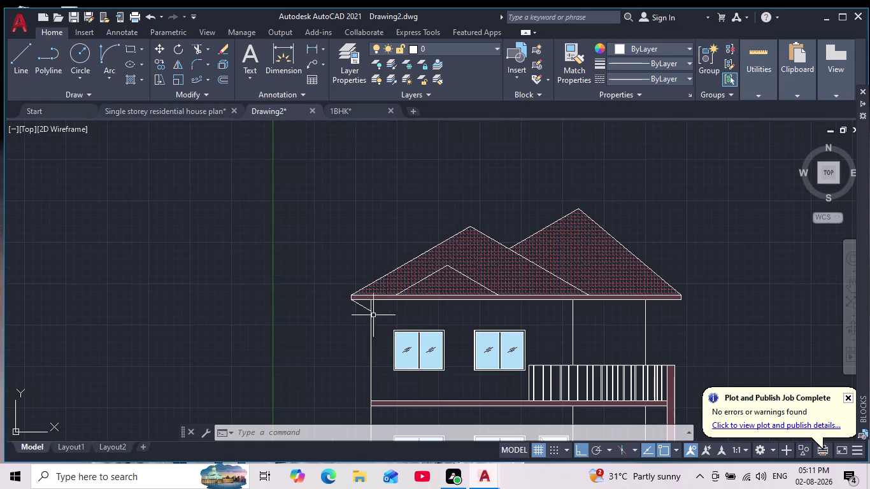
click(16, 56)
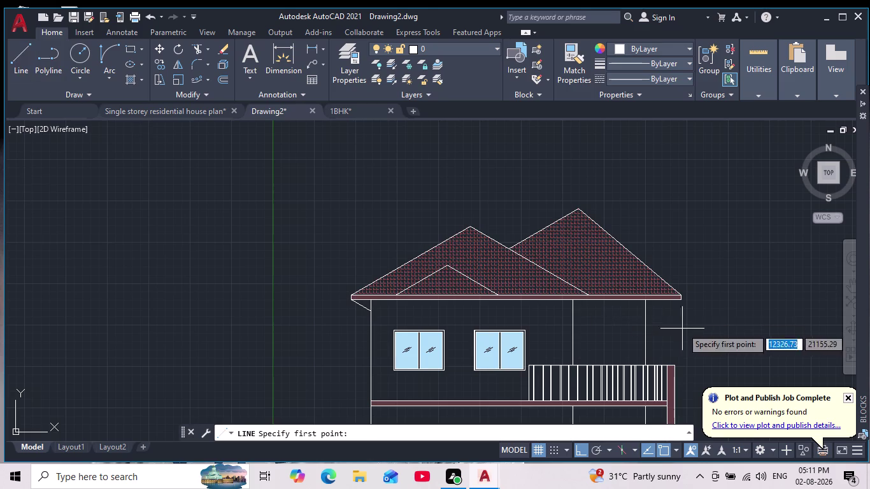
Start a line at the right eave's end with Polar tracking on, undoing a misplaced point.
scroll(up, 3)
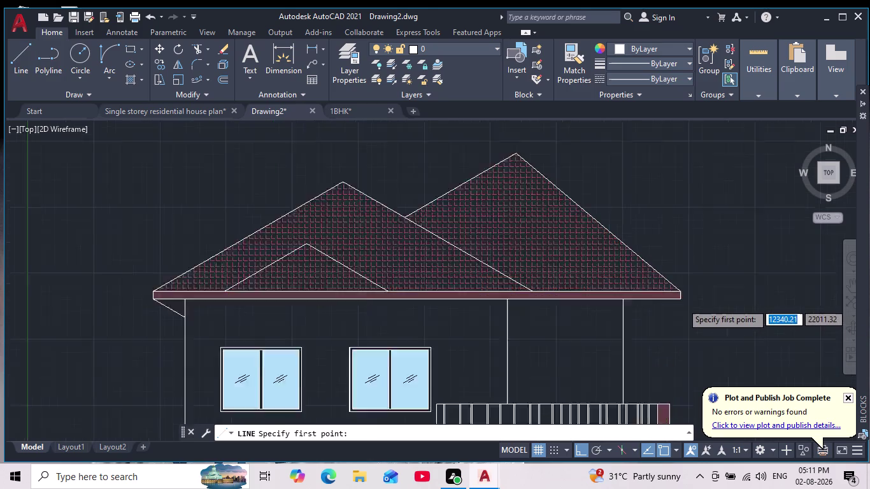
scroll(up, 3)
click(675, 292)
middle_drag(555, 365, 555, 364)
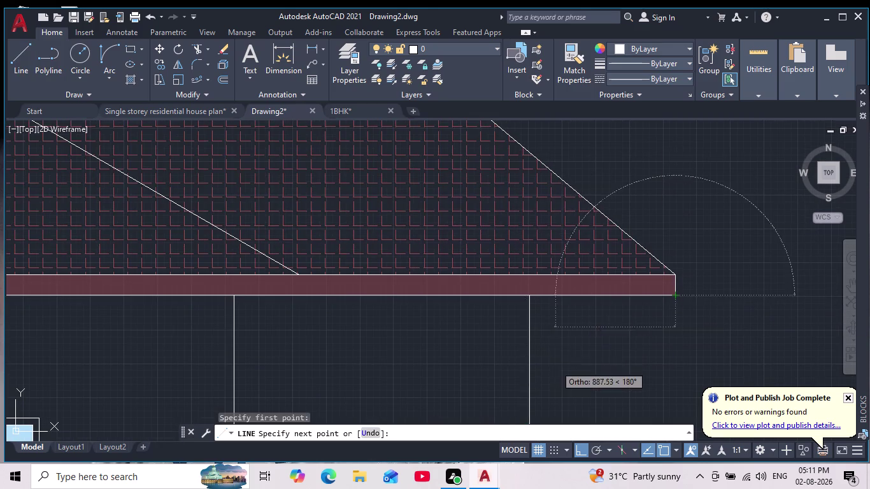
middle_drag(555, 364, 551, 312)
scroll(down, 3)
scroll(down, 3)
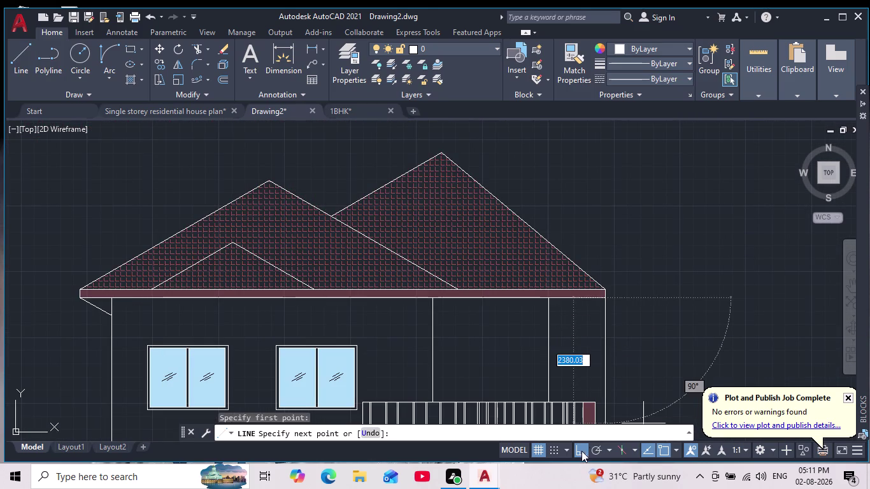
click(596, 447)
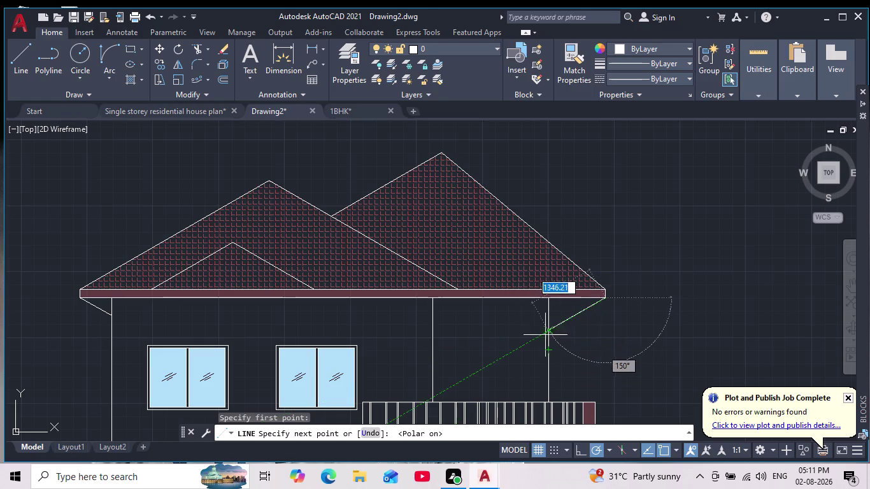
click(543, 325)
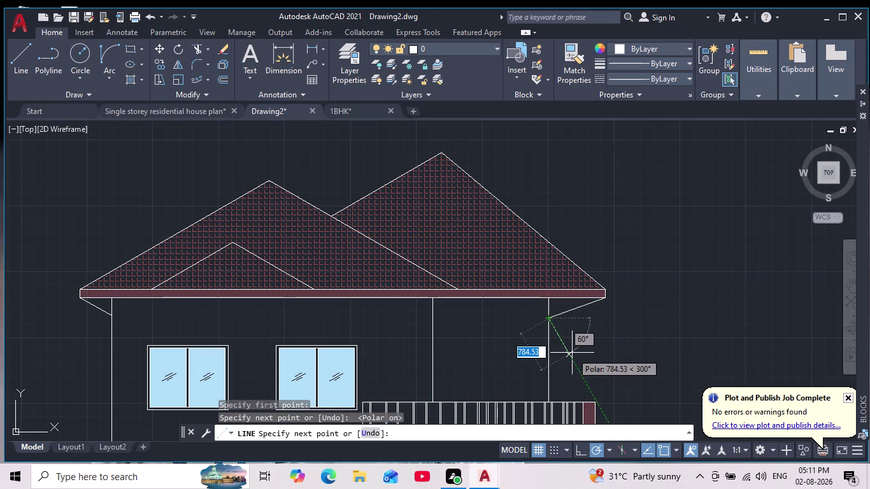
key(ctrl+z)
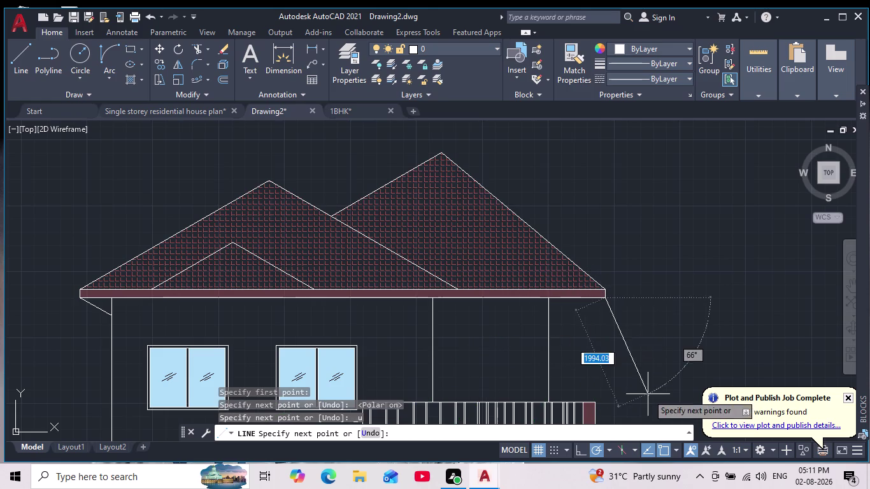
End the sloped line where it meets the house wall.
scroll(down, 3)
middle_drag(606, 353, 585, 246)
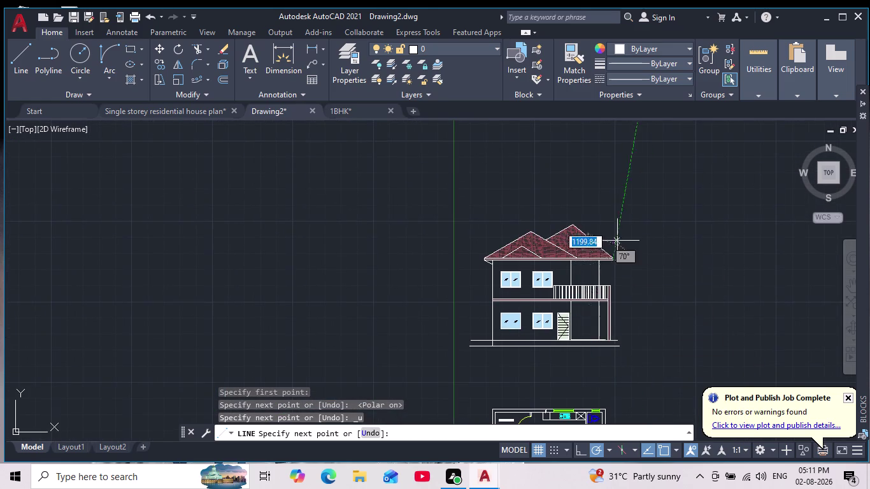
scroll(up, 3)
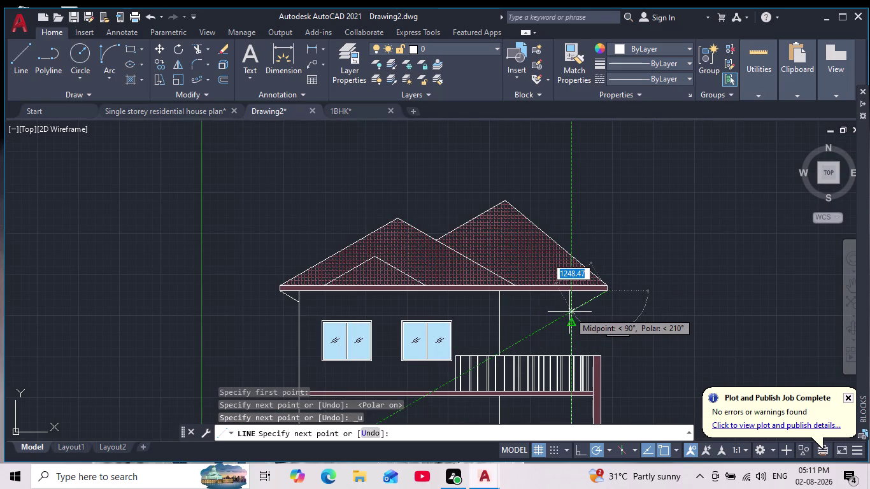
scroll(up, 3)
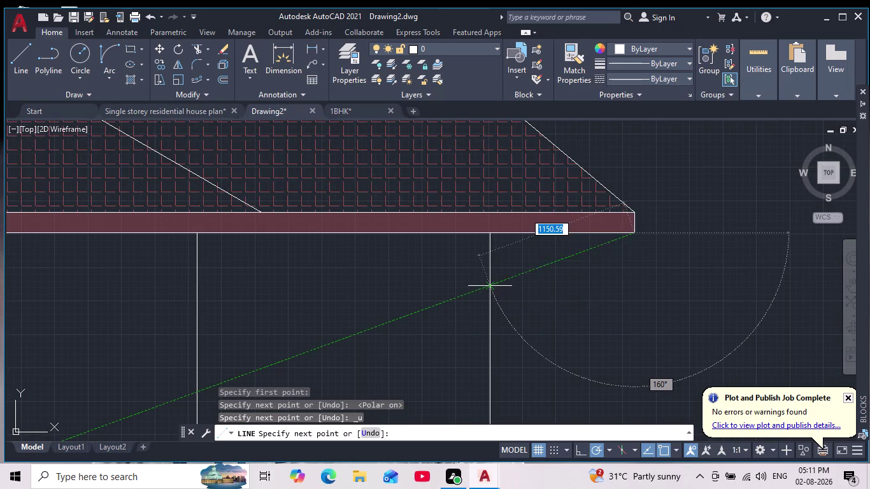
click(490, 286)
key(Escape)
scroll(down, 3)
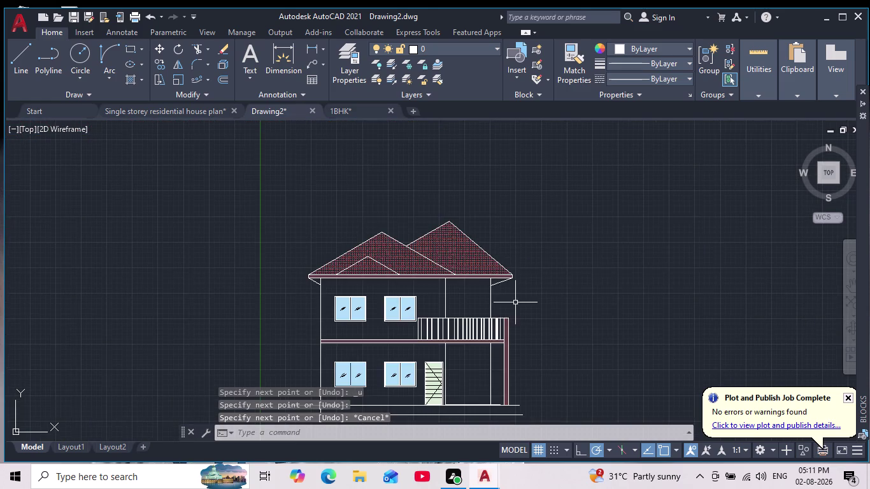
middle_click(515, 303)
scroll(down, 3)
scroll(up, 3)
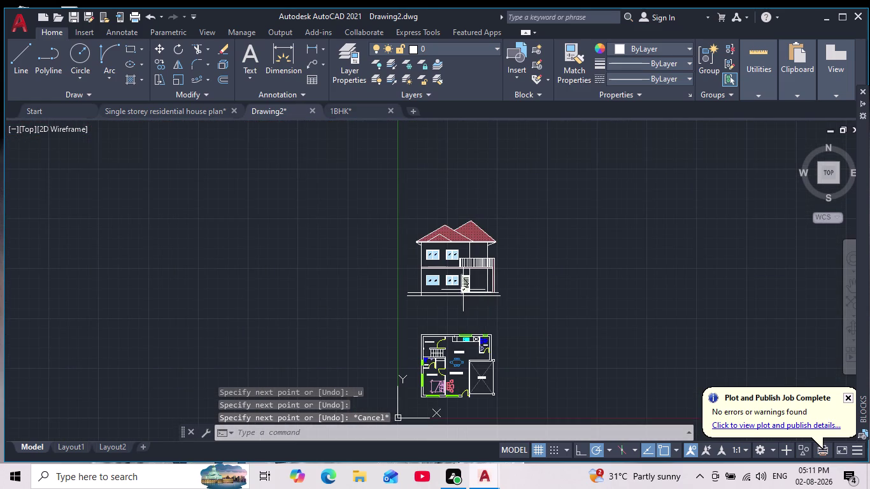
middle_drag(463, 290, 479, 317)
scroll(up, 3)
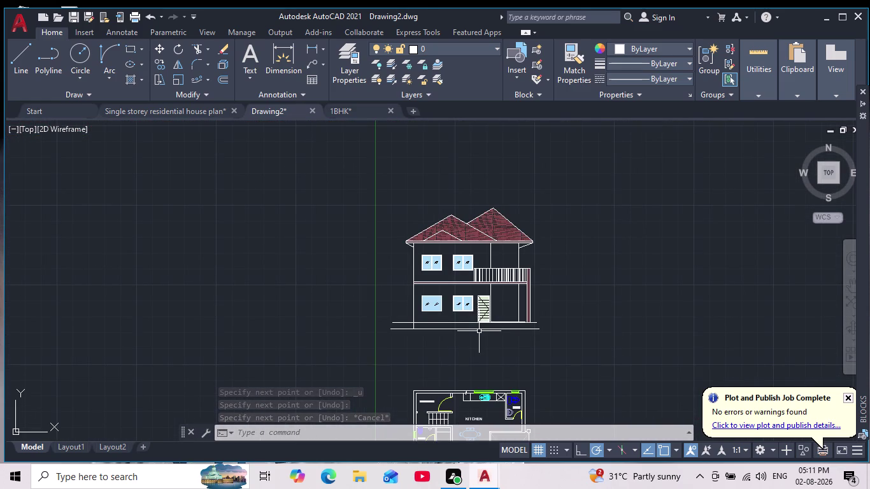
scroll(up, 3)
middle_drag(479, 331, 477, 366)
scroll(down, 3)
scroll(up, 3)
scroll(up, 3)
key(h)
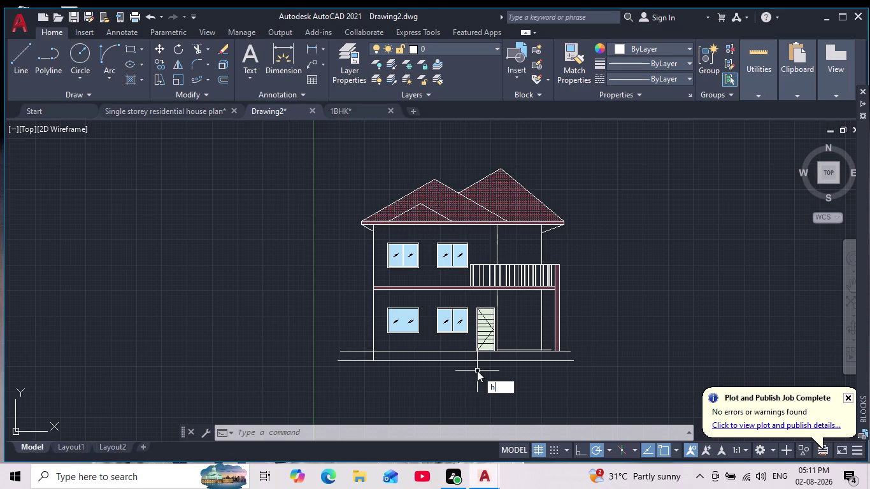
key(Return)
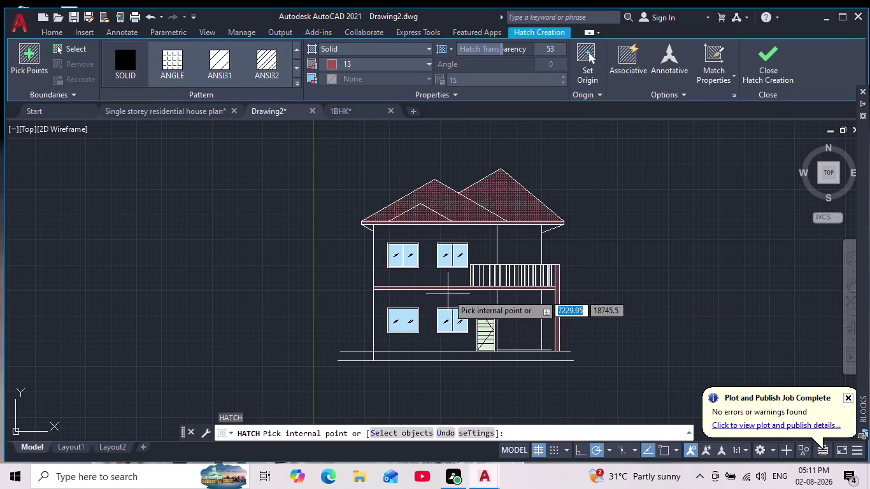
Hatch the ground-floor wall, both upper-floor wall parts, and the wall right of the door.
click(406, 303)
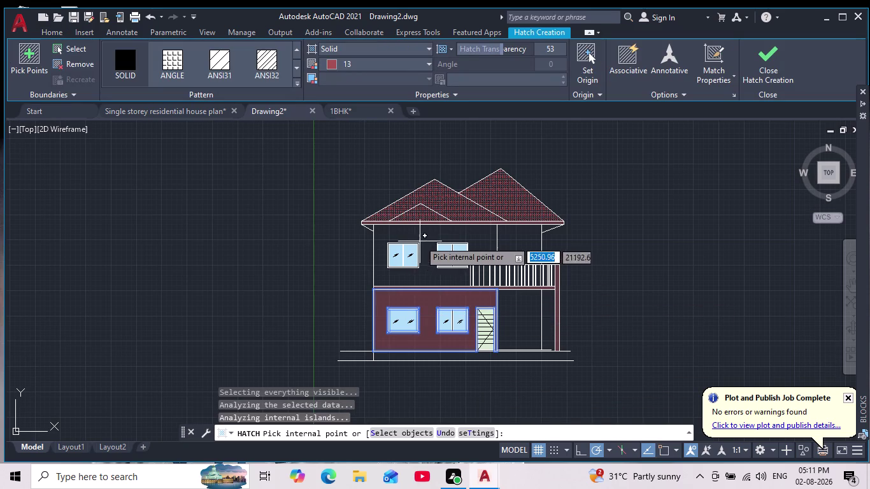
click(421, 237)
click(522, 240)
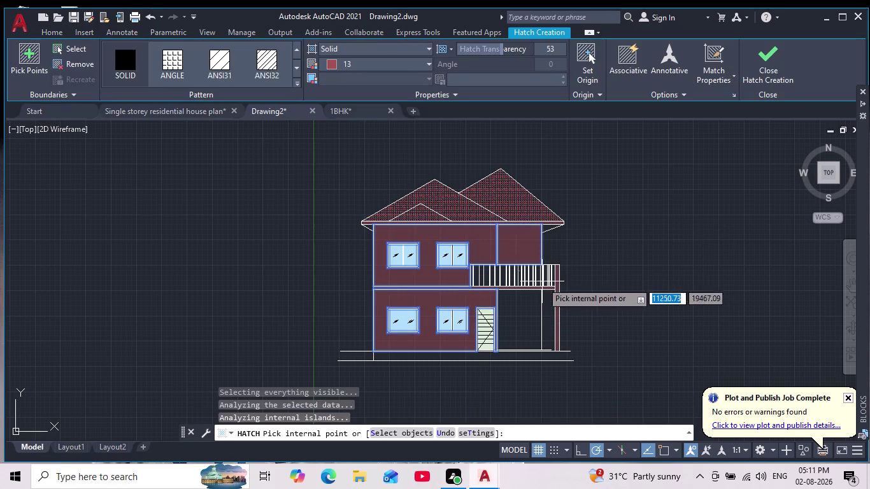
click(521, 316)
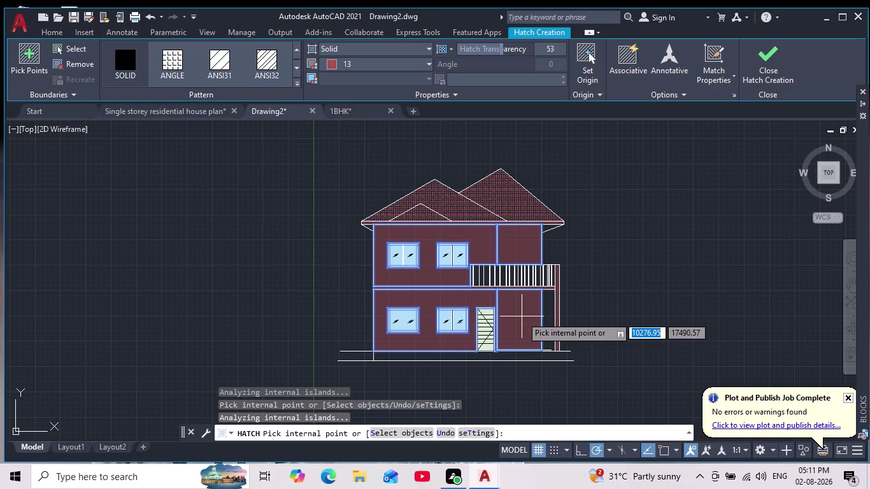
key(Return)
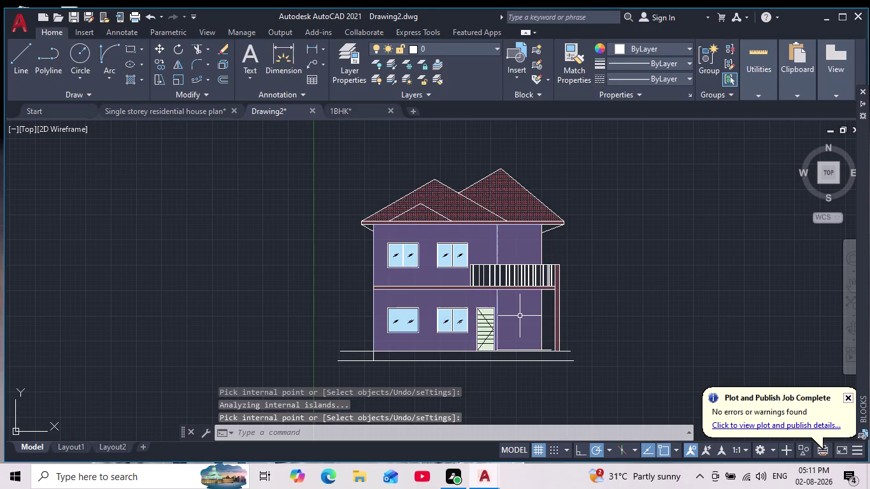
Zoom and pan in on the balcony railing.
scroll(down, 3)
scroll(up, 3)
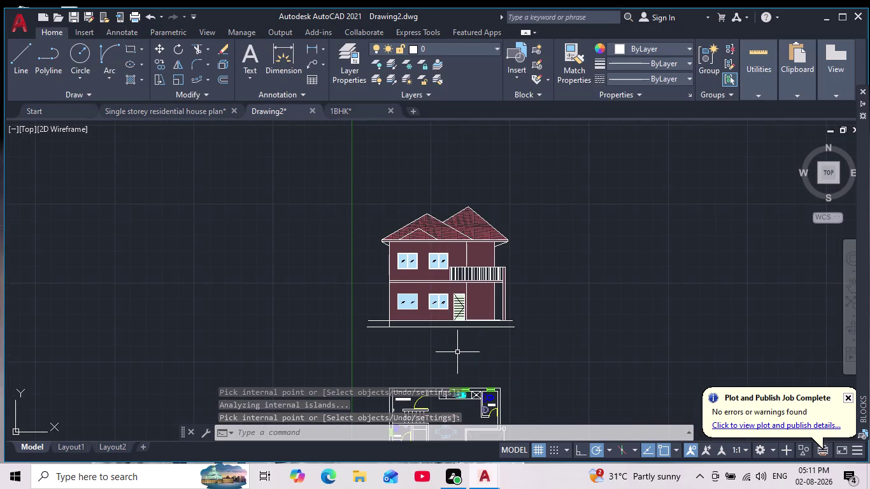
scroll(up, 3)
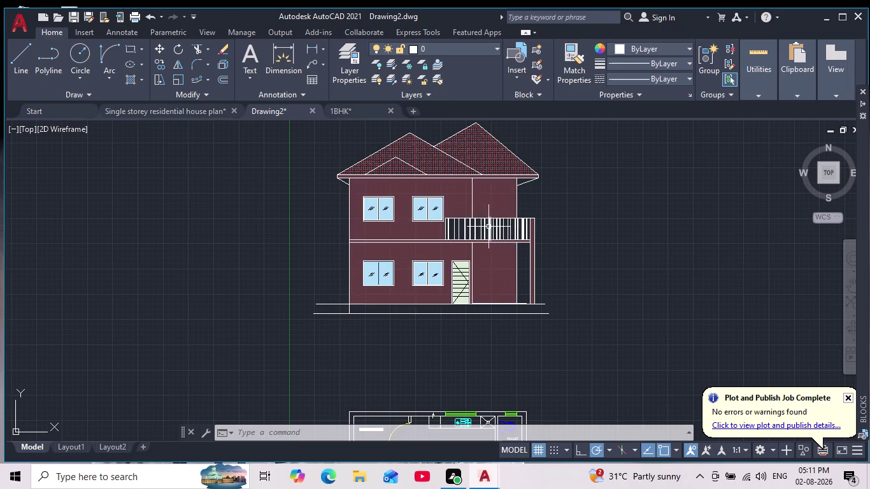
scroll(up, 3)
scroll(up, 3)
scroll(up, 3)
scroll(down, 3)
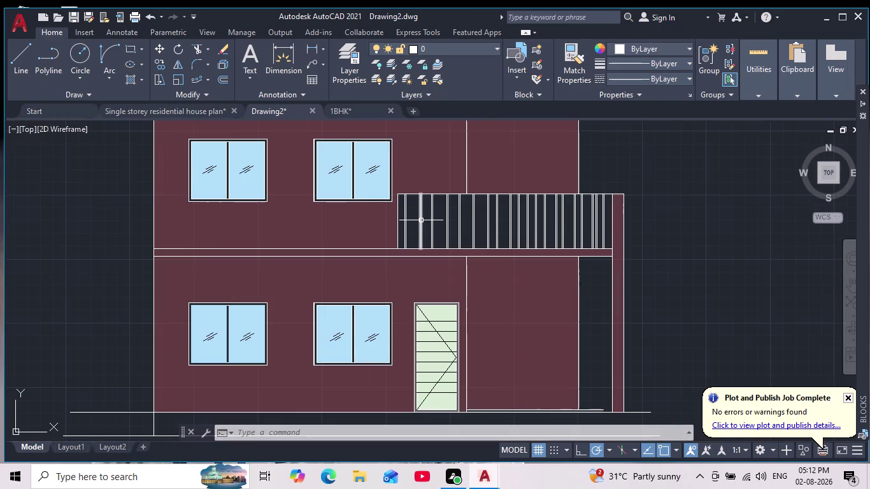
middle_drag(421, 220, 425, 257)
scroll(up, 3)
scroll(up, 3)
scroll(down, 3)
scroll(up, 3)
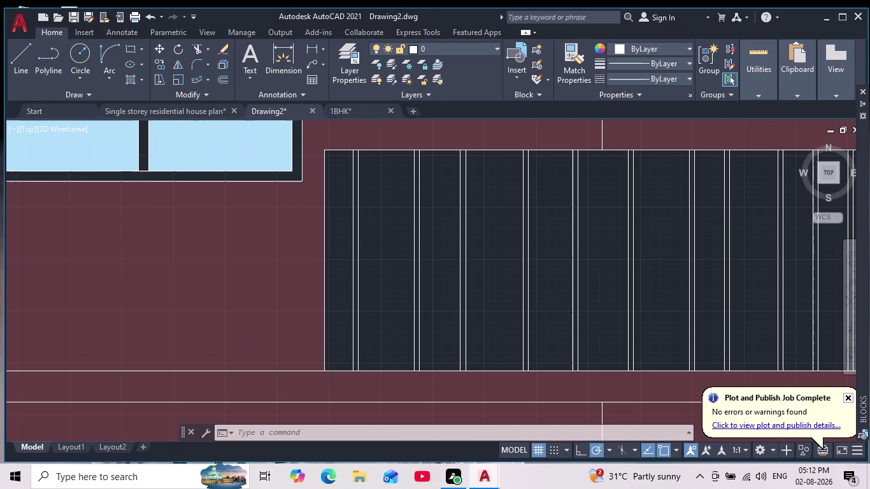
Start a new hatch with the H alias.
key(h)
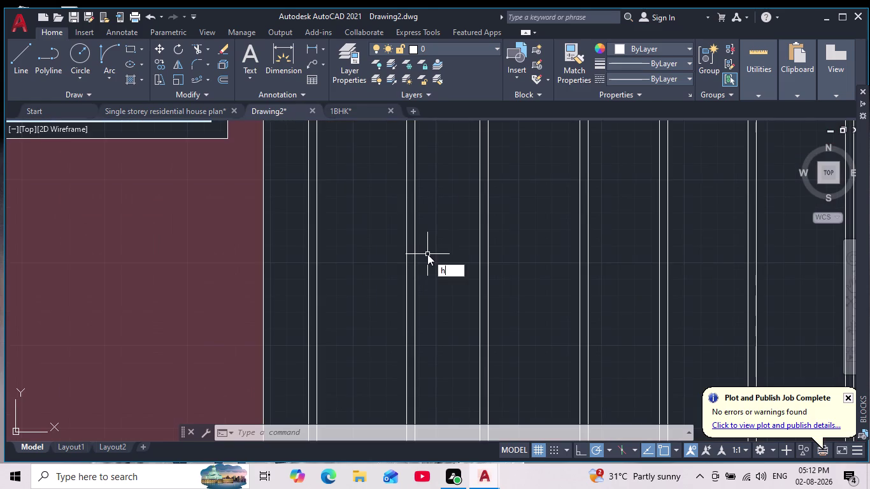
key(Return)
scroll(down, 3)
Set the hatch colour to the recent maroon and pick the leftmost railing gap.
scroll(up, 3)
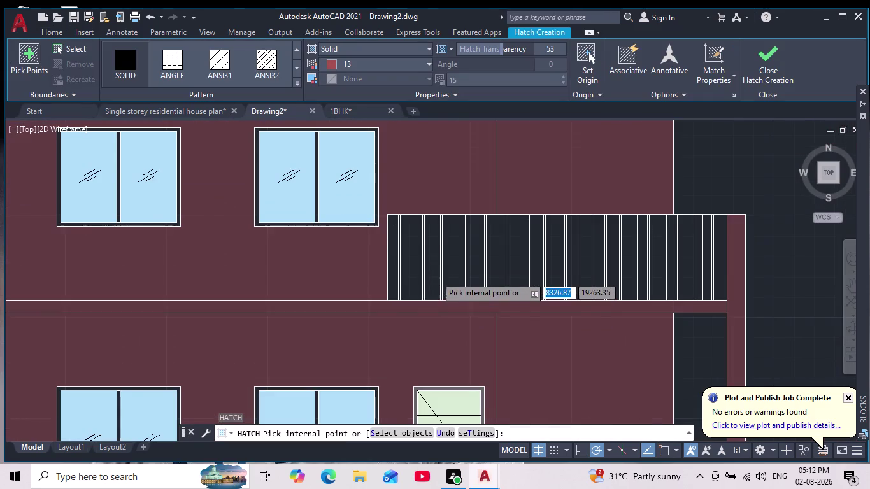
scroll(up, 3)
middle_drag(436, 275, 404, 328)
scroll(down, 3)
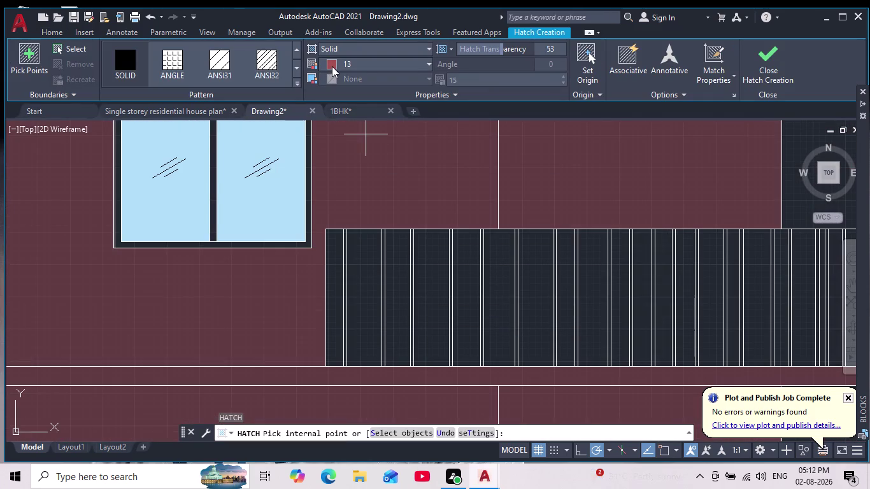
click(331, 67)
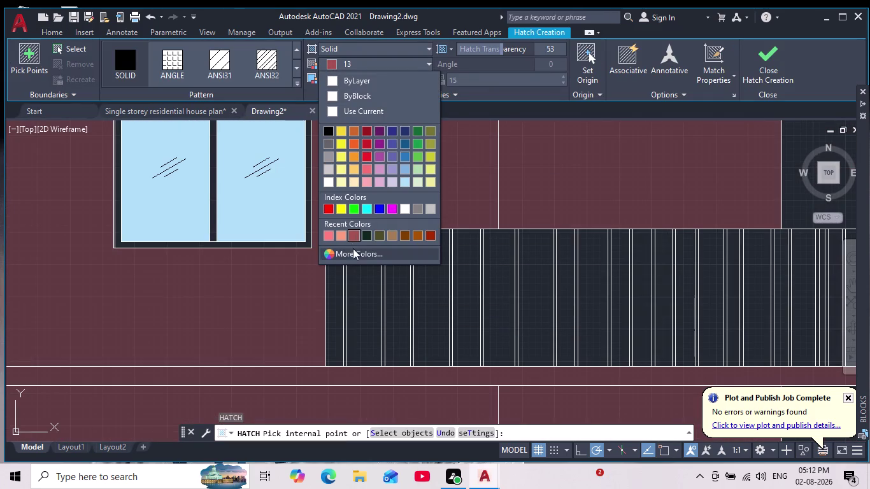
click(354, 236)
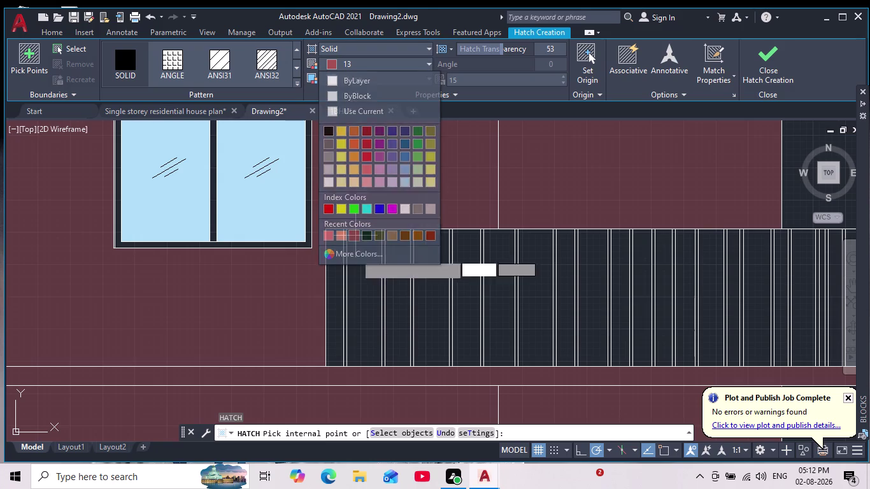
click(335, 313)
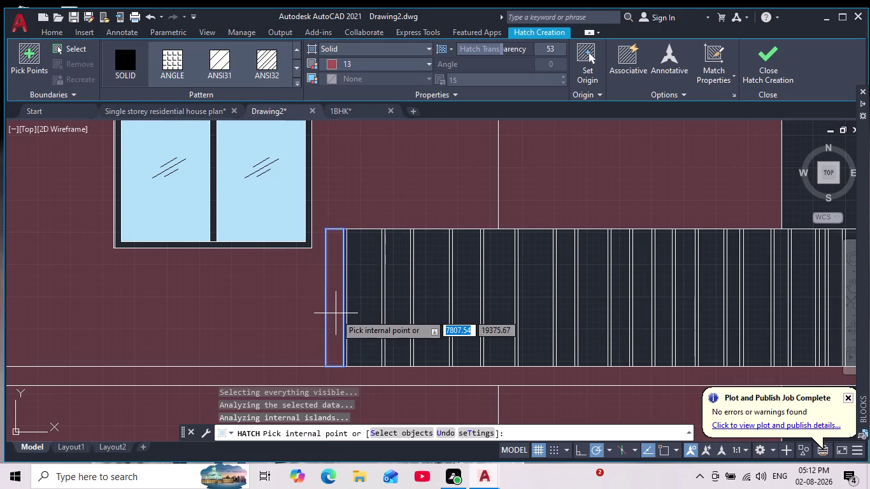
Add the railing gaps from the left end onward to the maroon colour-13 hatch.
click(367, 285)
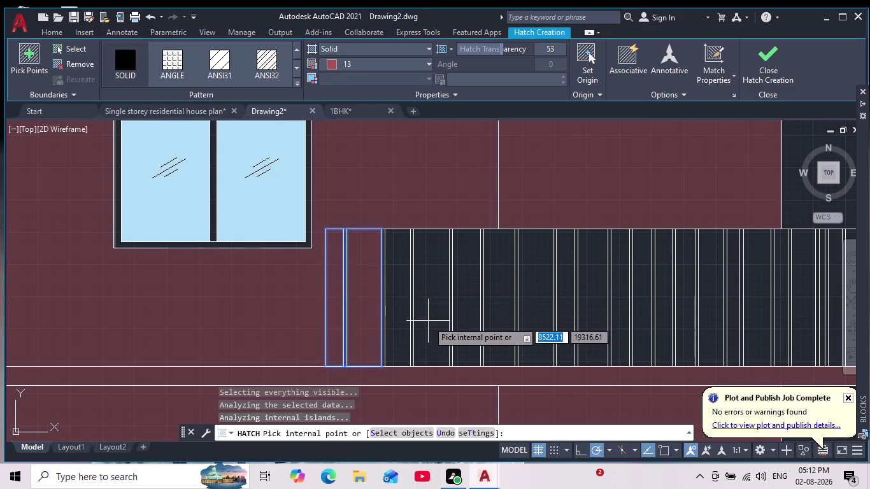
click(398, 283)
click(431, 298)
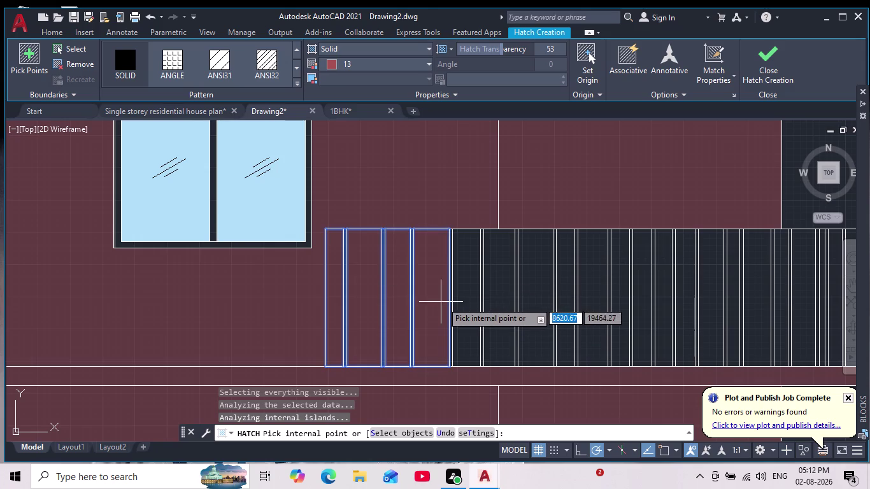
click(465, 283)
click(502, 293)
scroll(down, 3)
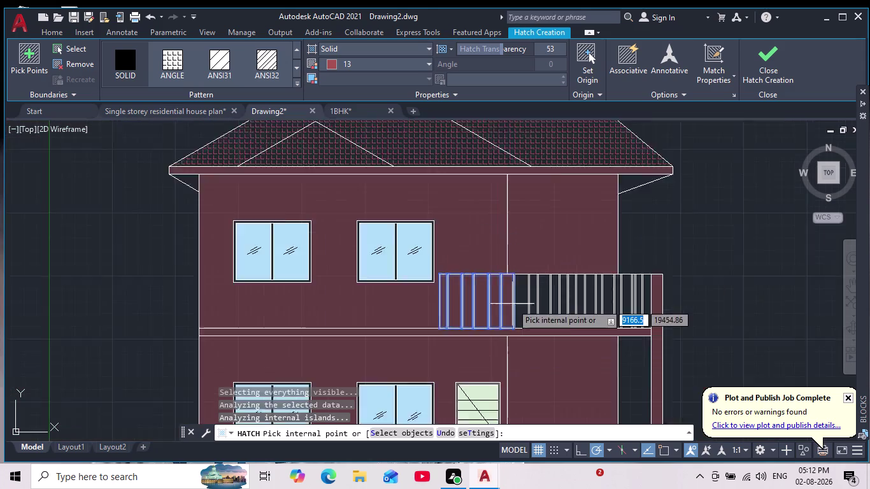
scroll(down, 3)
scroll(up, 3)
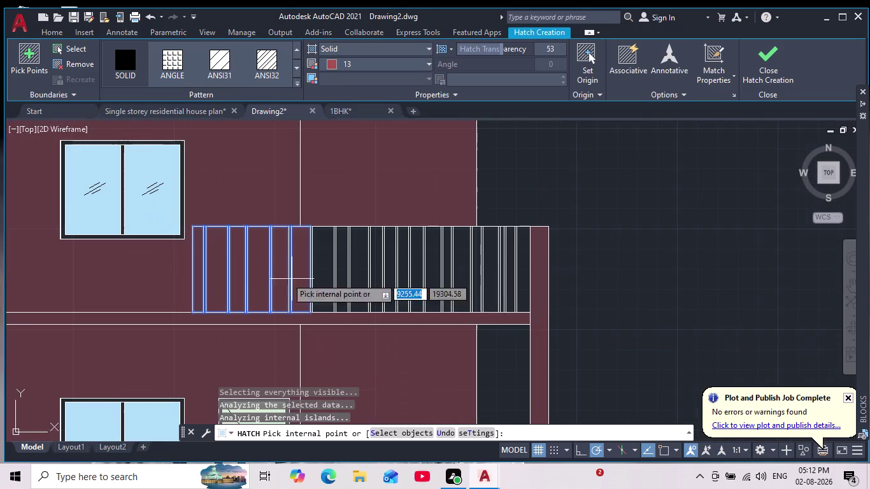
click(321, 265)
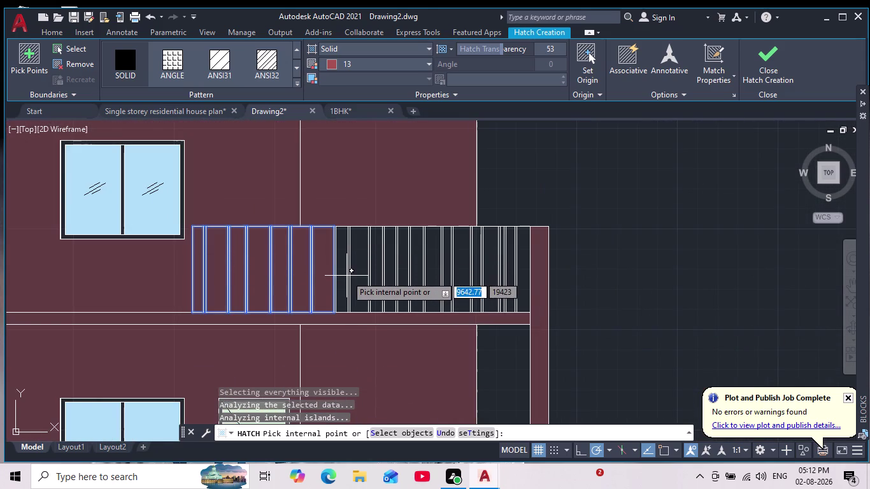
click(343, 273)
click(362, 271)
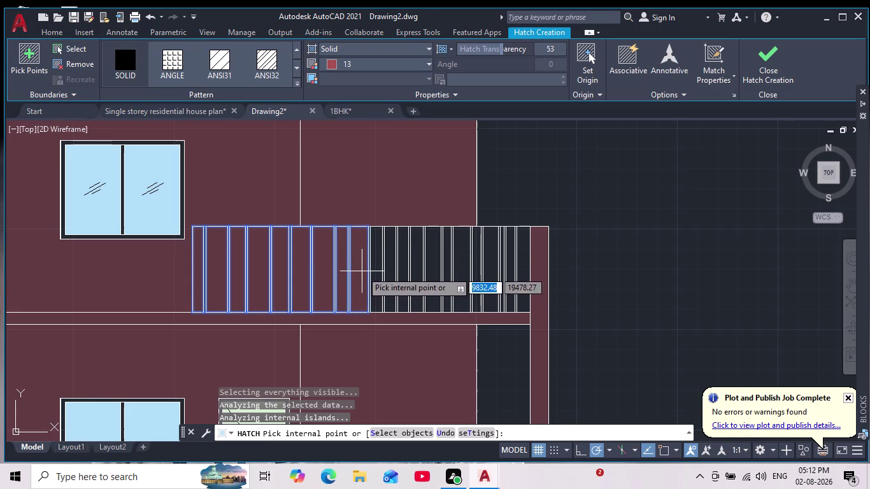
Continue adding the railing gaps across the middle of the balcony to the hatch.
scroll(up, 3)
click(368, 275)
click(435, 269)
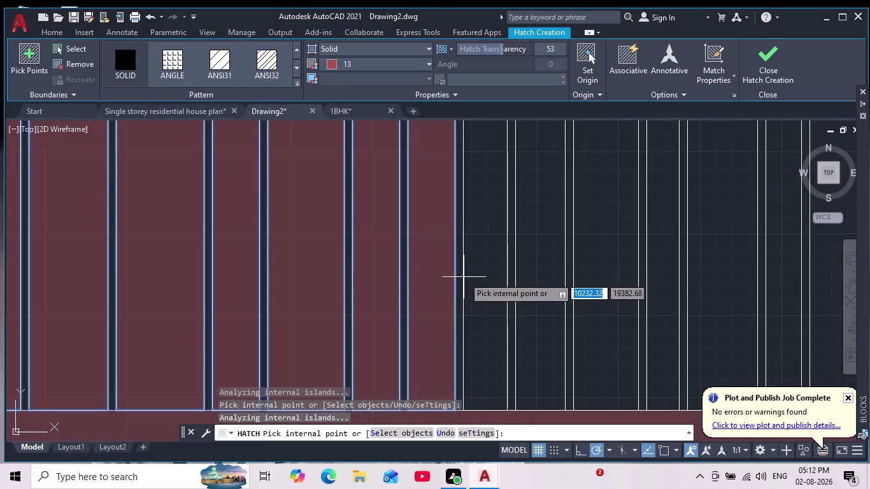
click(479, 278)
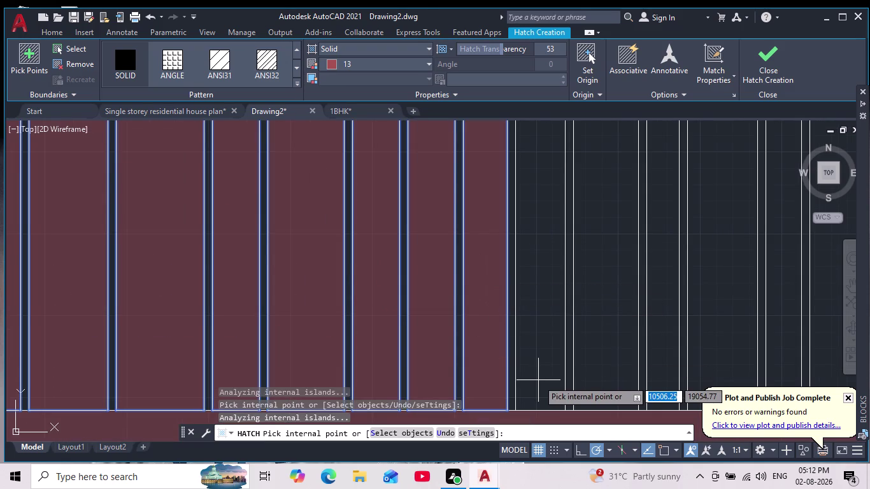
click(549, 297)
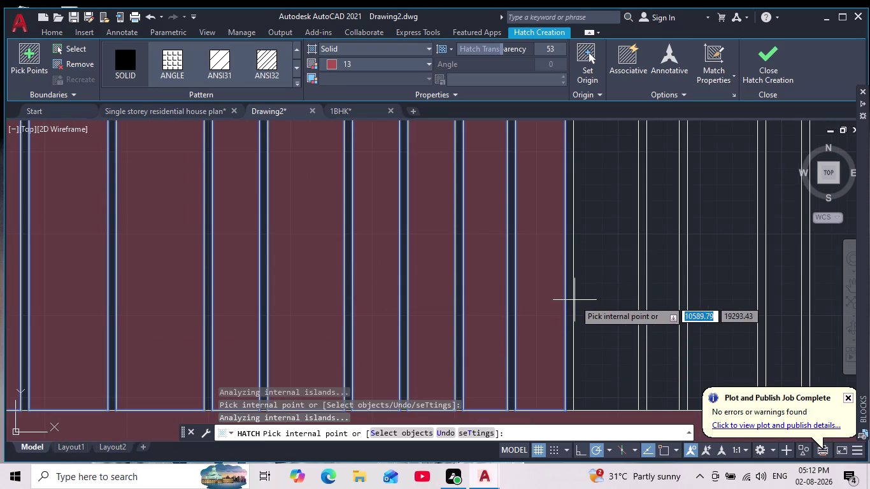
click(603, 292)
click(664, 276)
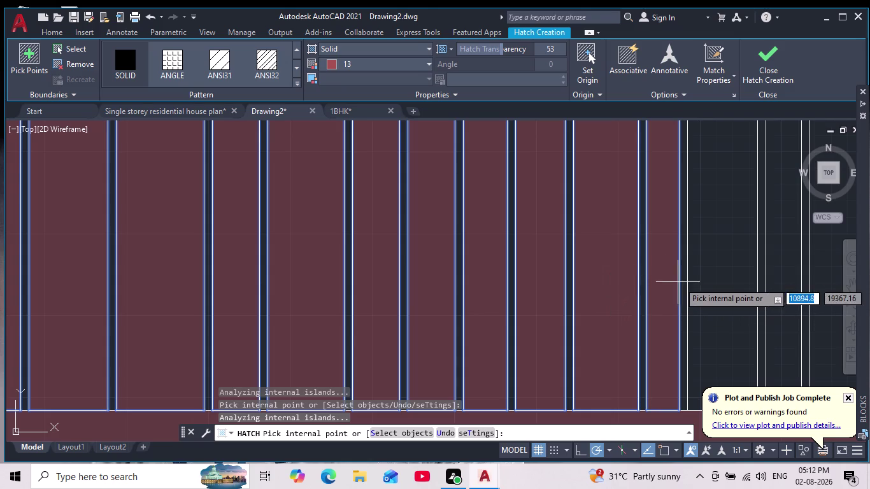
click(707, 271)
Add the gaps near the railing's right end to the maroon hatch.
scroll(down, 3)
middle_drag(684, 270, 538, 323)
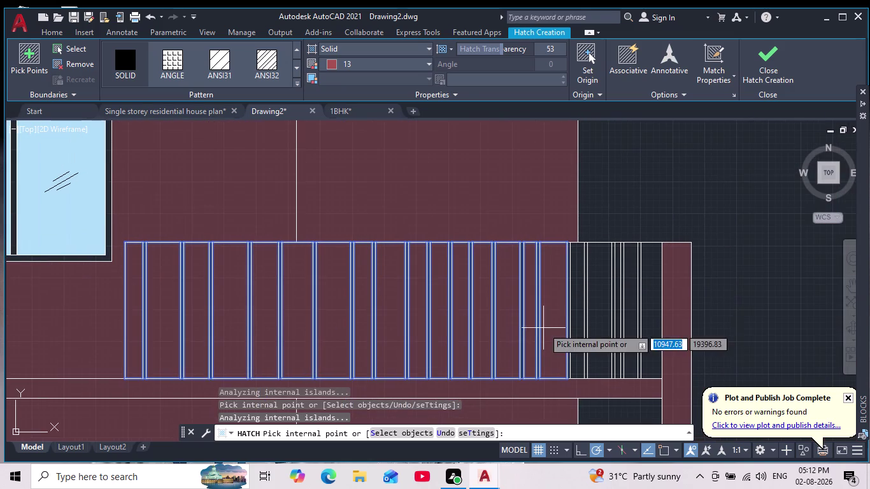
click(575, 303)
click(594, 307)
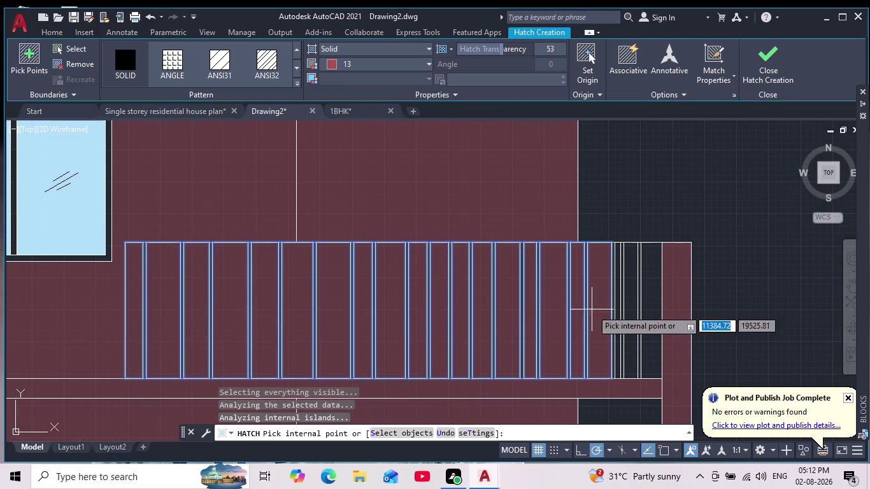
click(635, 306)
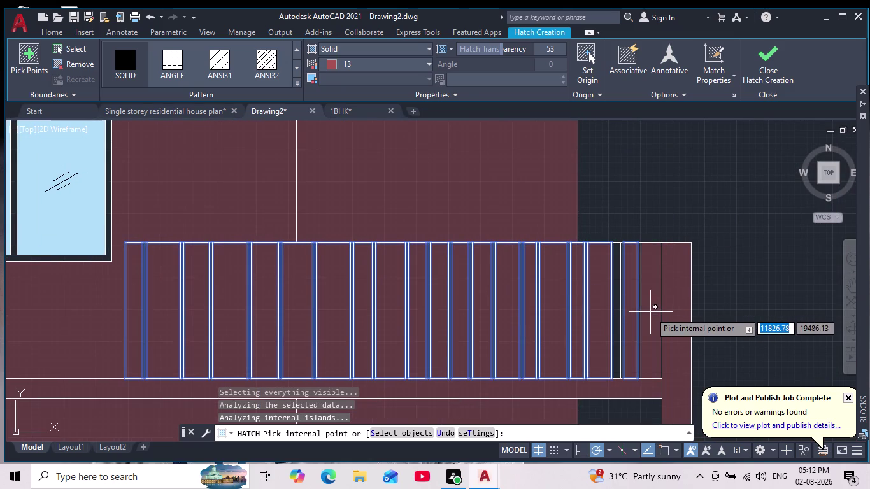